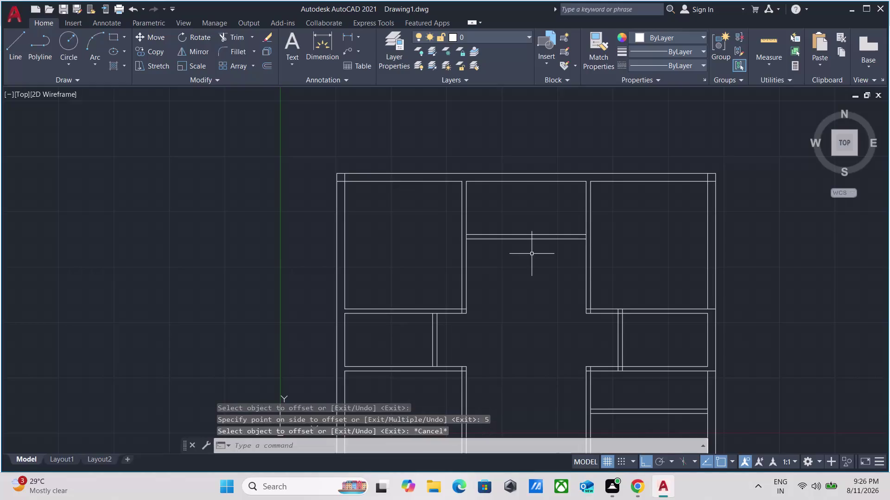
Measure the top room and central hall with MEASUREGEOM, then stop measuring.
key(m)
text(ea)
key(Return)
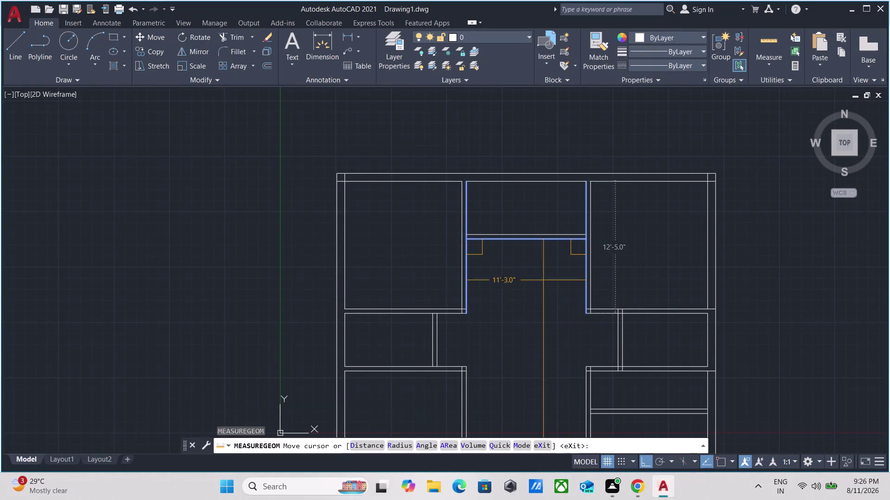
middle_drag(546, 299, 543, 152)
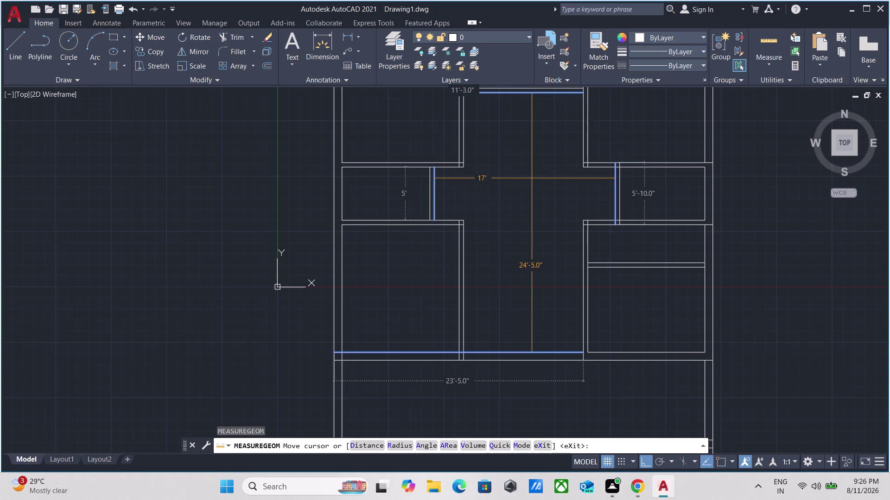
middle_drag(532, 189, 519, 282)
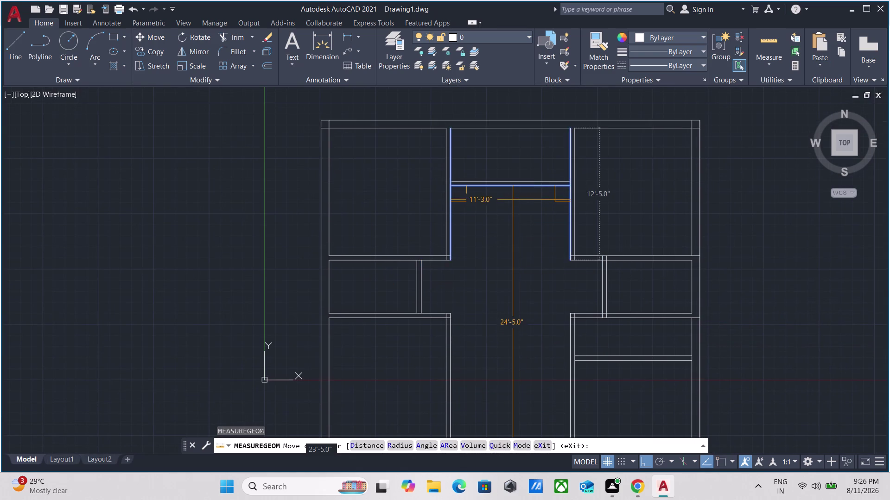
scroll(up, 3)
key(Escape)
Erase the lower line of the top room's partition wall.
scroll(up, 3)
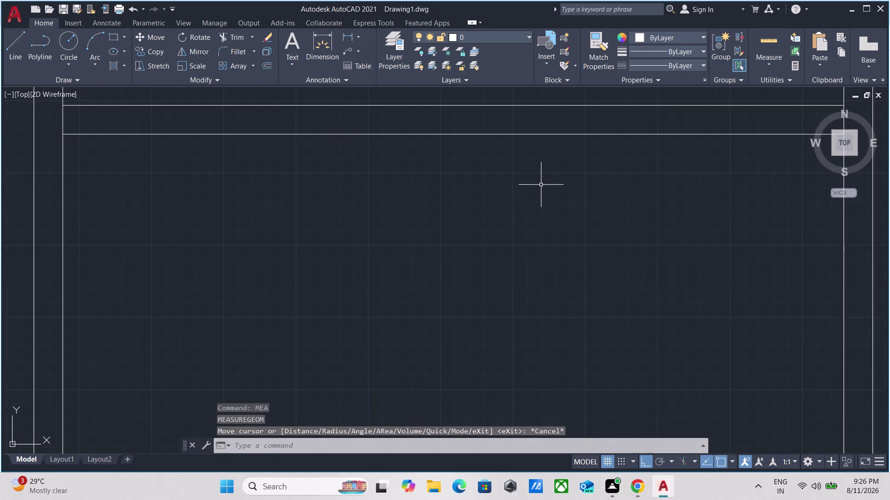
click(547, 180)
click(515, 130)
right_click(516, 132)
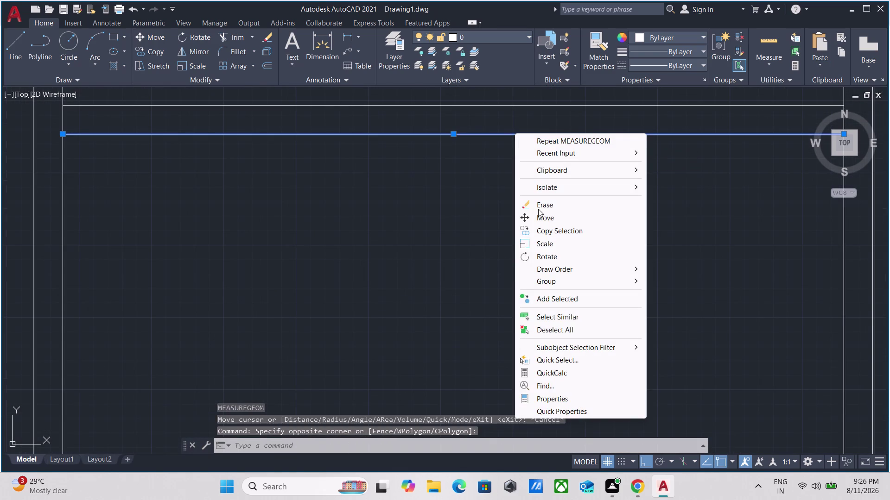
click(538, 209)
Offset the remaining partition line 4.5 inches below to recreate the second wall line.
scroll(down, 3)
middle_drag(538, 209, 538, 226)
click(538, 171)
click(517, 156)
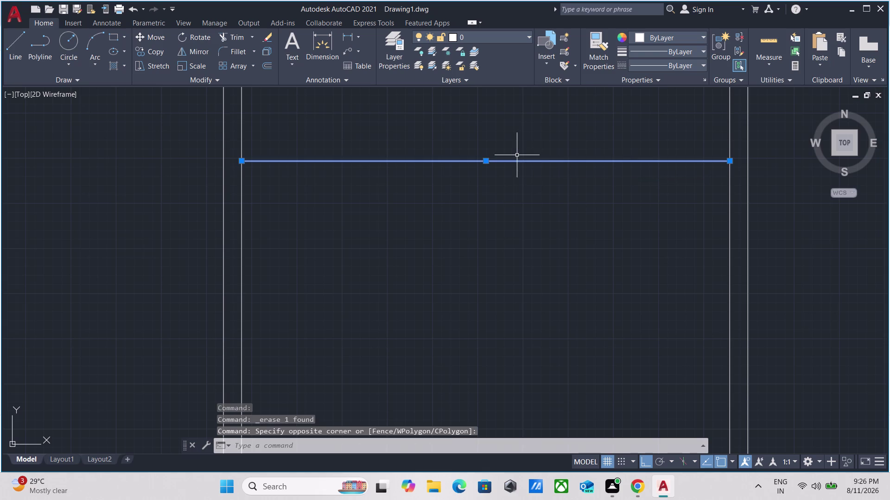
key(o)
key(Return)
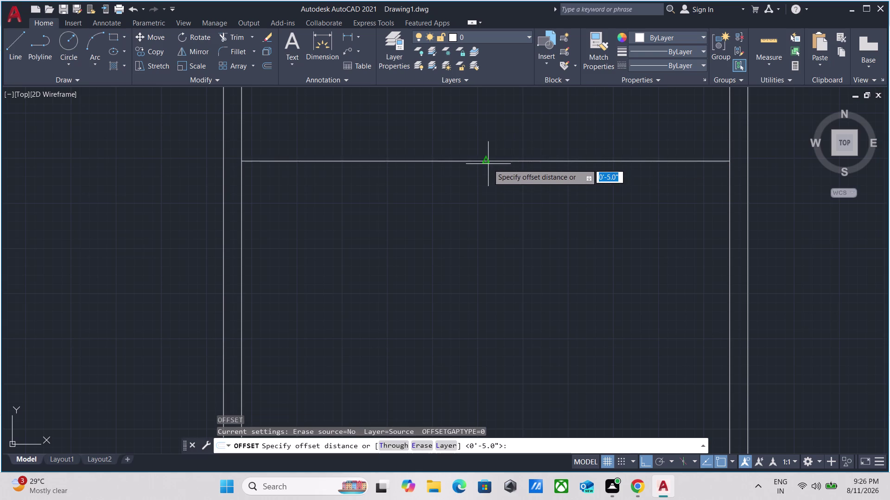
click(488, 163)
click(488, 204)
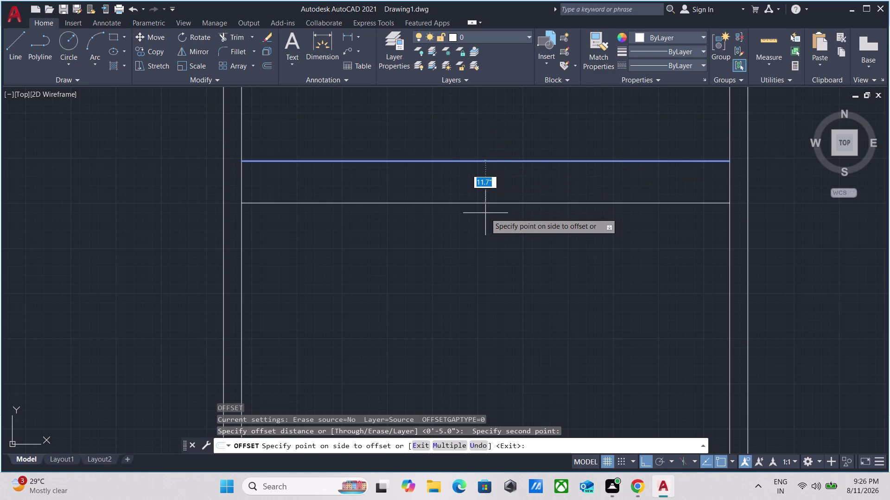
text(4.5)
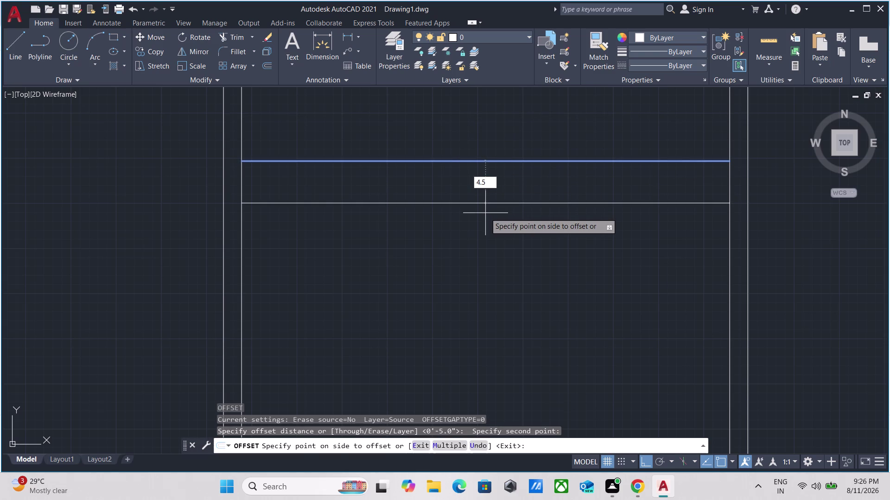
key(Return)
key(Escape)
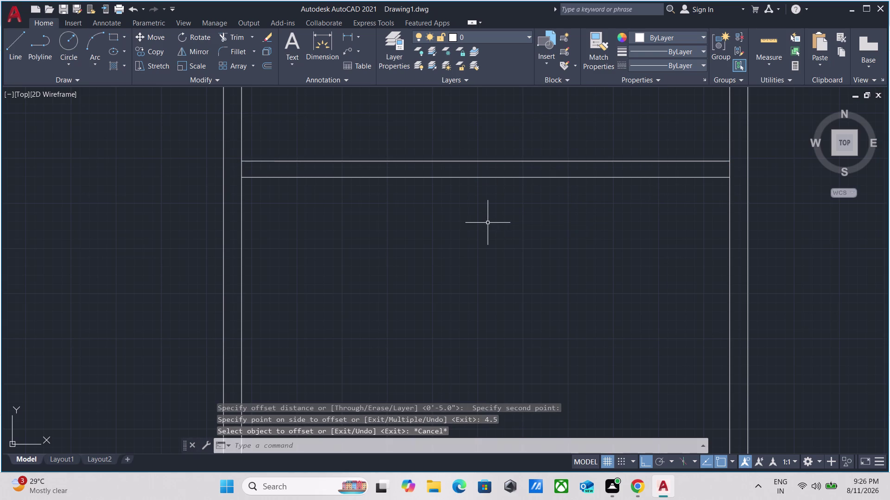
Measure the rooms again across the whole plan, then stop measuring.
text(mea)
key(Return)
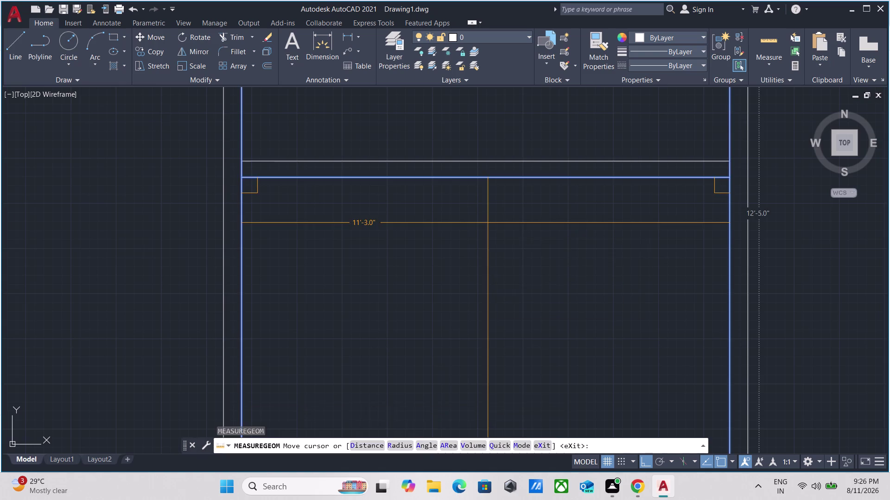
scroll(down, 3)
middle_drag(504, 203, 518, 108)
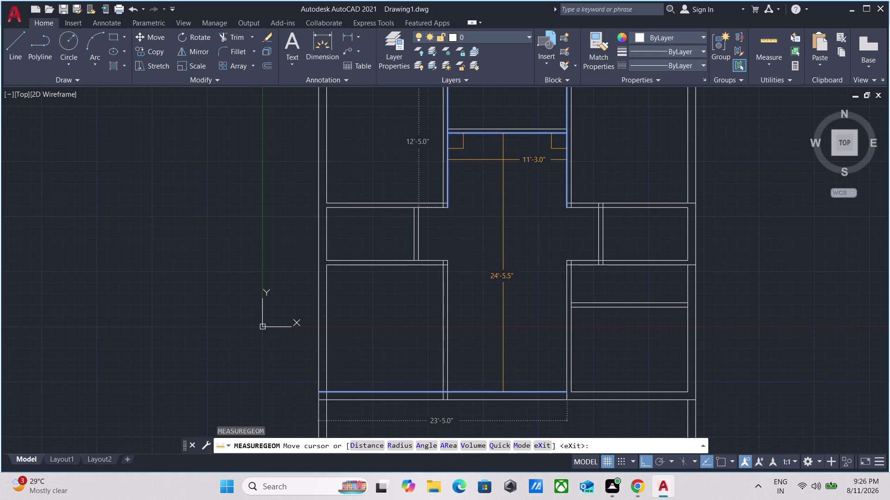
scroll(up, 3)
middle_drag(504, 157, 535, 302)
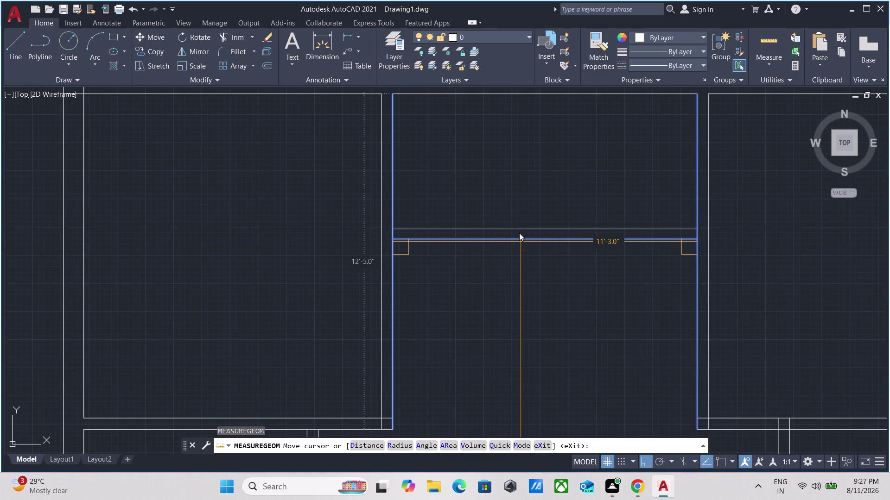
scroll(up, 3)
key(Escape)
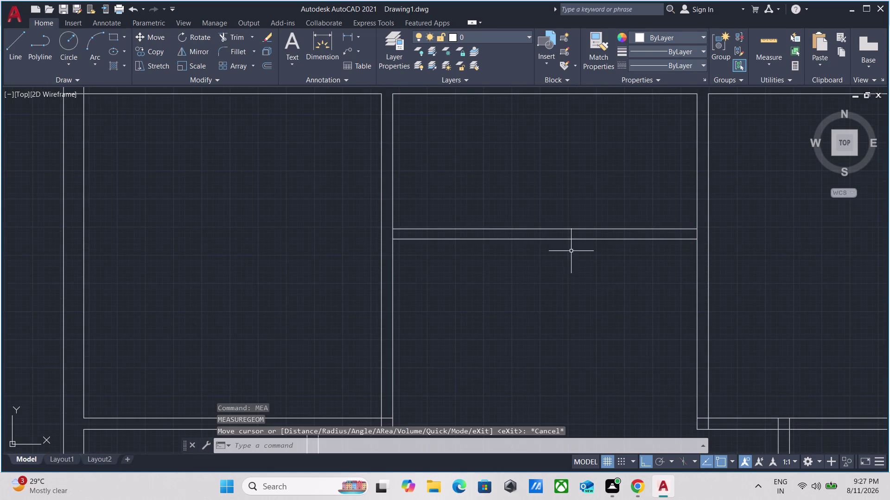
Erase the partition's lower line via the right-click menu.
drag(571, 252, 557, 247)
click(543, 237)
right_click(541, 237)
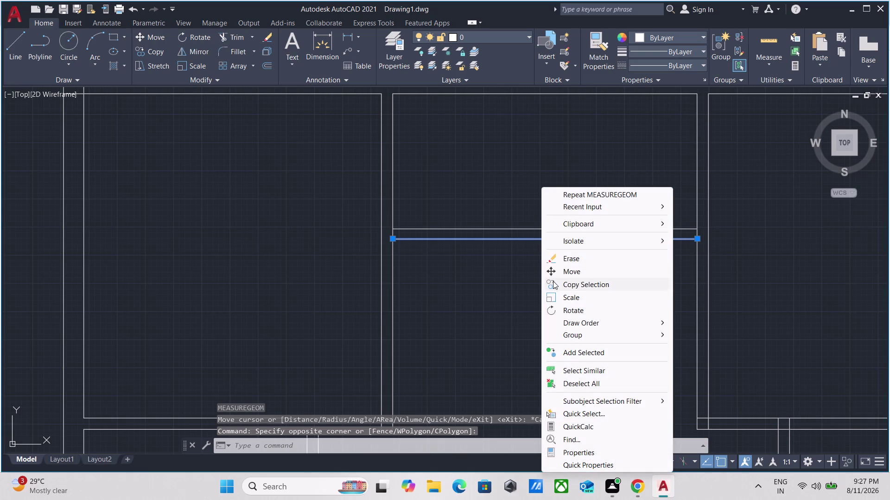
click(574, 258)
scroll(up, 3)
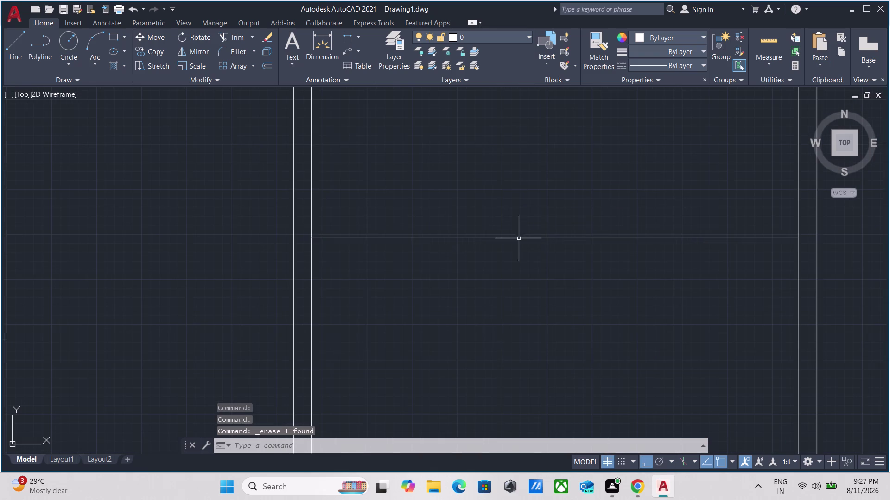
Offset the remaining partition line 5" below it.
drag(563, 261, 552, 252)
click(523, 207)
key(o)
key(Return)
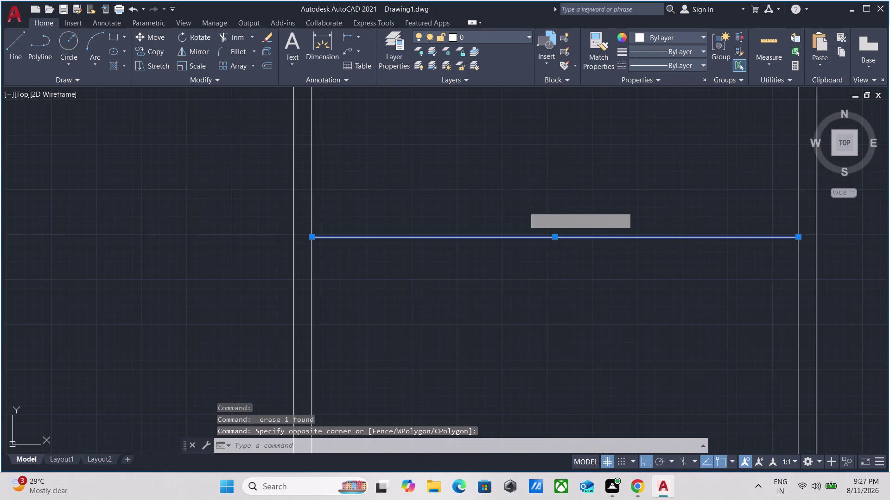
click(542, 235)
click(539, 263)
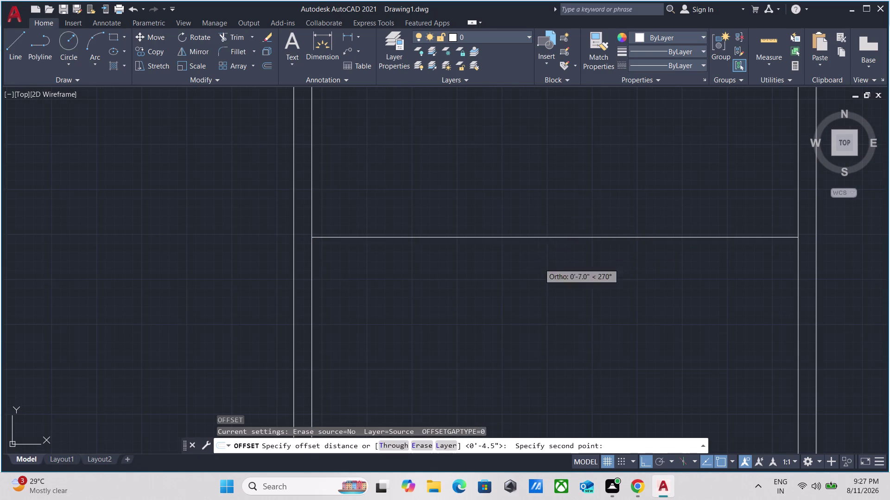
key(5)
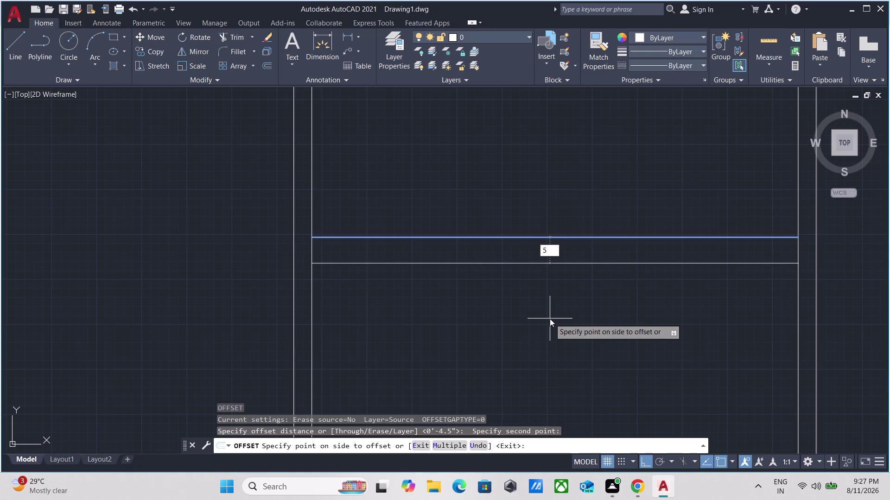
key(shift+quotedbl)
key(Return)
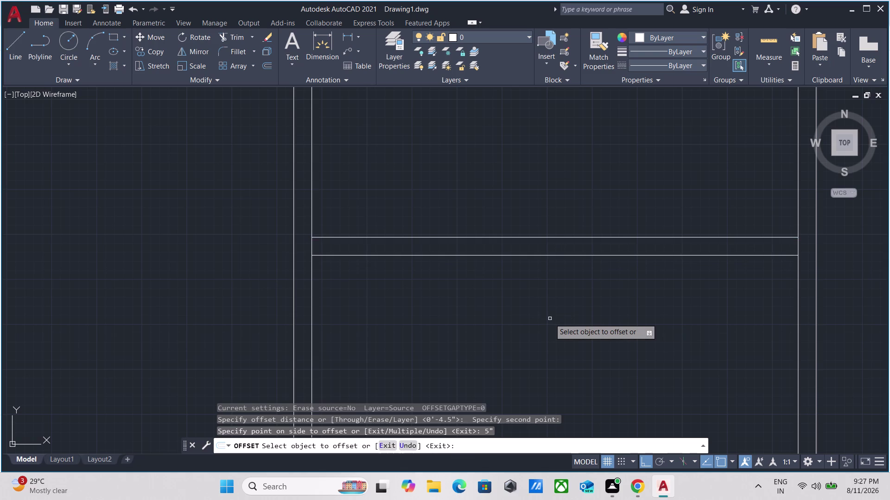
scroll(down, 3)
key(Escape)
scroll(down, 3)
middle_drag(547, 314, 545, 272)
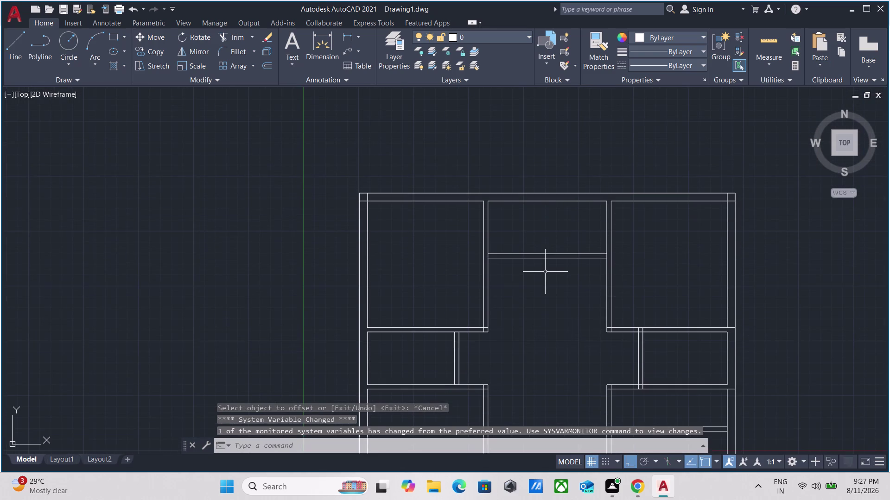
text(mea)
key(Return)
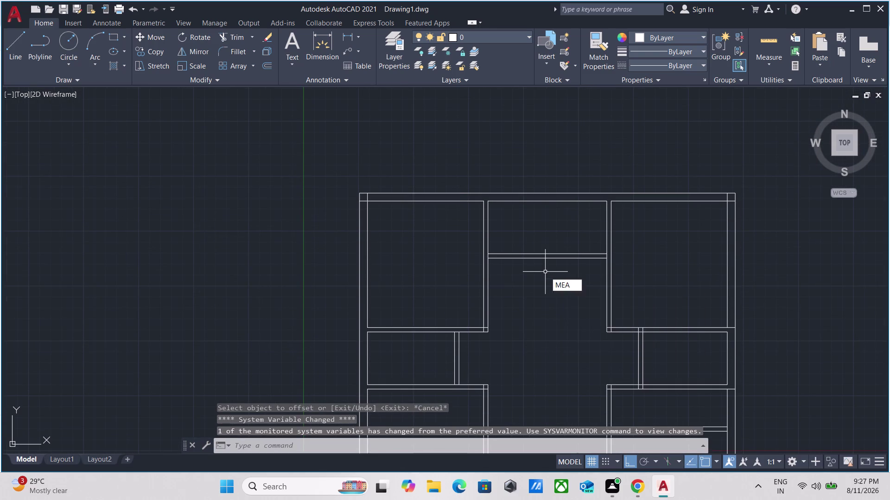
scroll(down, 3)
middle_drag(544, 304, 540, 247)
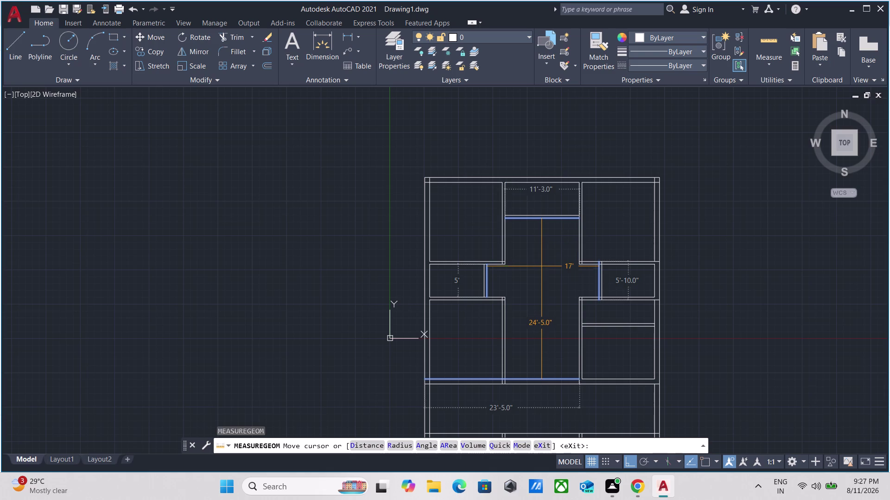
key(Escape)
scroll(up, 3)
scroll(down, 3)
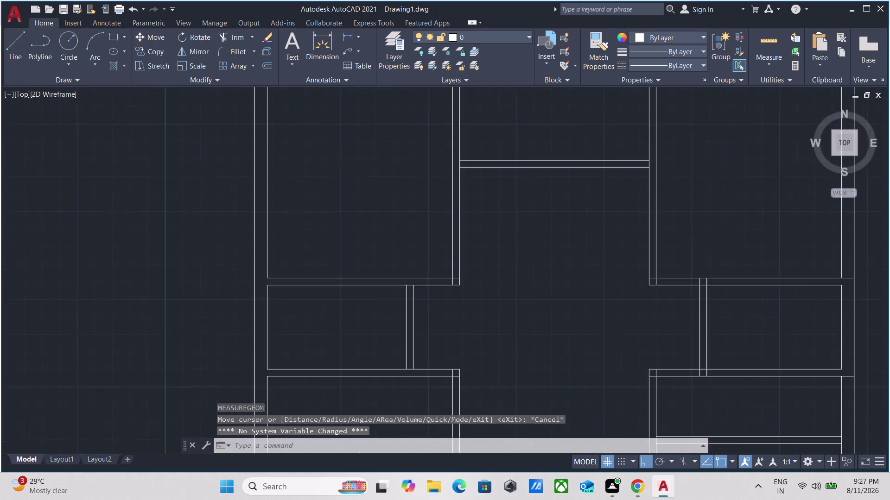
scroll(down, 3)
middle_drag(535, 251, 514, 195)
scroll(up, 3)
scroll(up, 3)
middle_drag(588, 150, 594, 225)
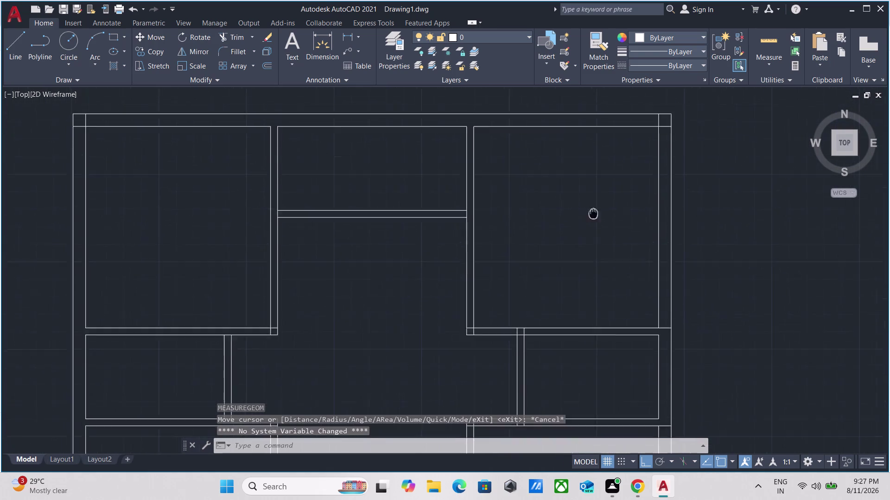
middle_drag(593, 225, 584, 292)
text(tr)
Trim overlapping wall line ends near the upper part of the plan.
key(Return)
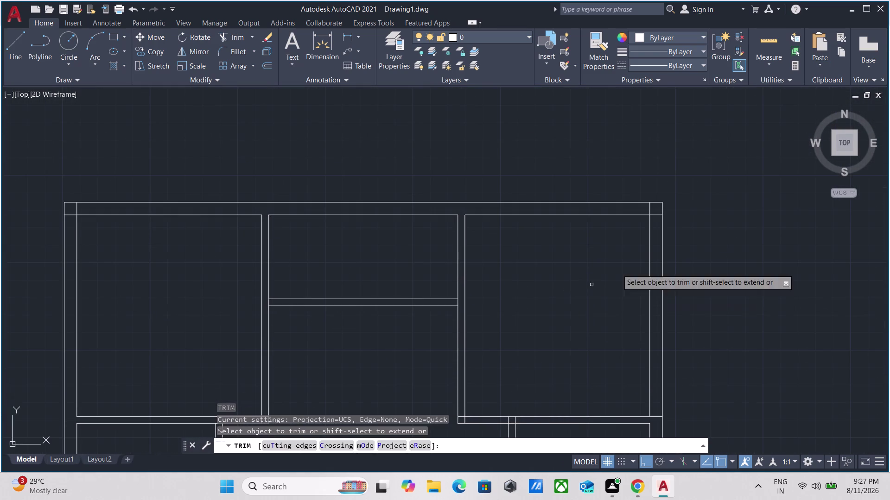
scroll(up, 3)
click(516, 142)
double_click(524, 105)
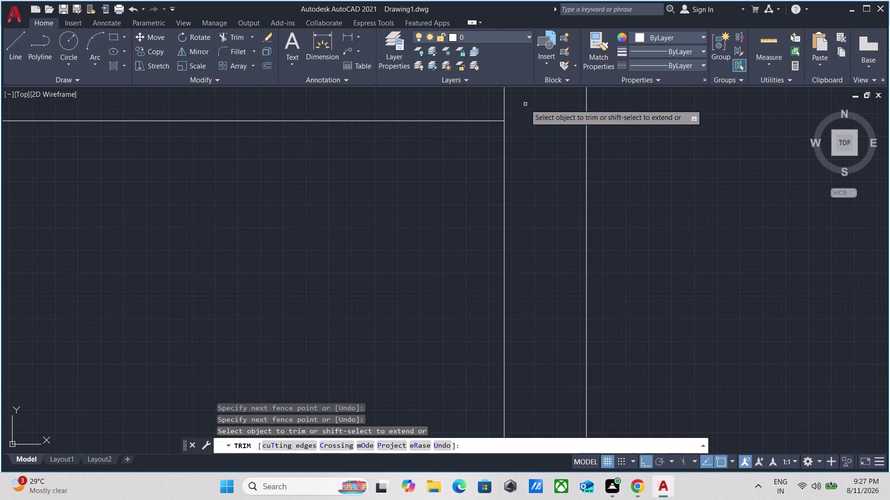
click(456, 106)
scroll(down, 3)
Trim the overlapping wall lines at another outer wall corner.
middle_drag(374, 194, 872, 296)
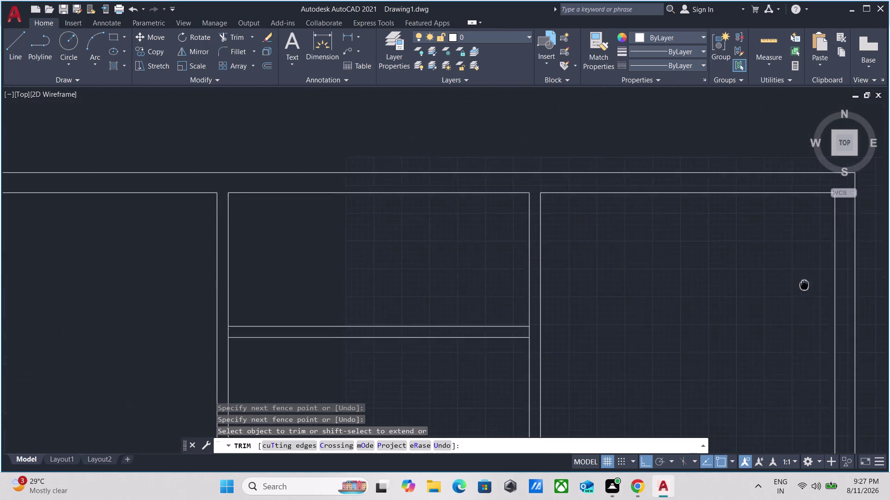
scroll(down, 3)
scroll(up, 3)
scroll(up, 3)
scroll(up, 3)
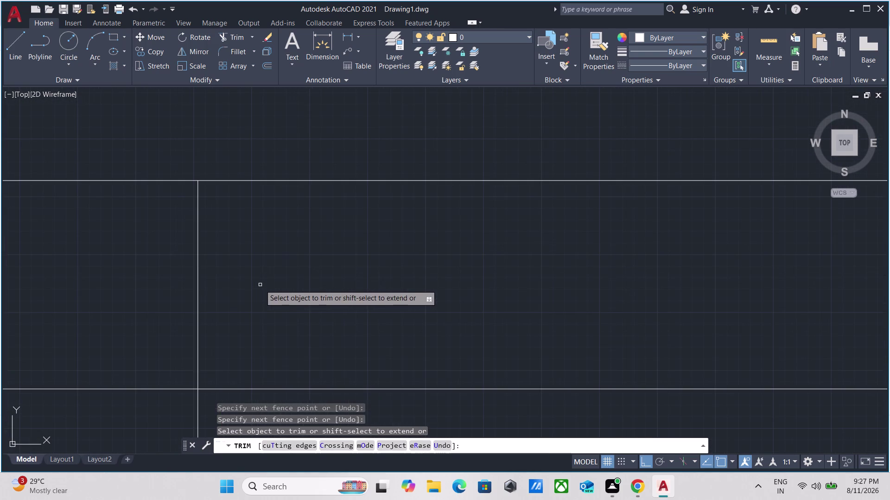
click(261, 284)
click(130, 286)
click(111, 314)
click(113, 412)
scroll(down, 3)
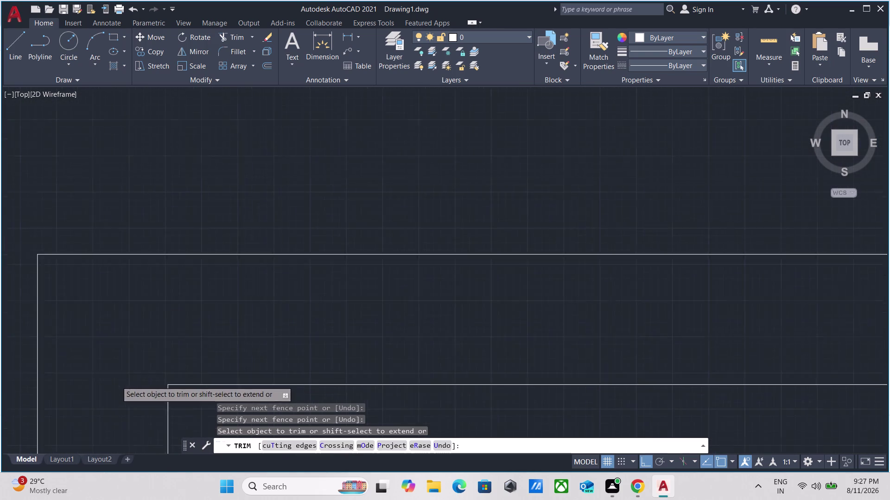
Pan across the upper and lower rooms to review, then end the trim.
middle_drag(121, 359, 141, 247)
scroll(down, 3)
middle_drag(258, 328, 296, 178)
scroll(down, 3)
middle_drag(302, 230, 302, 227)
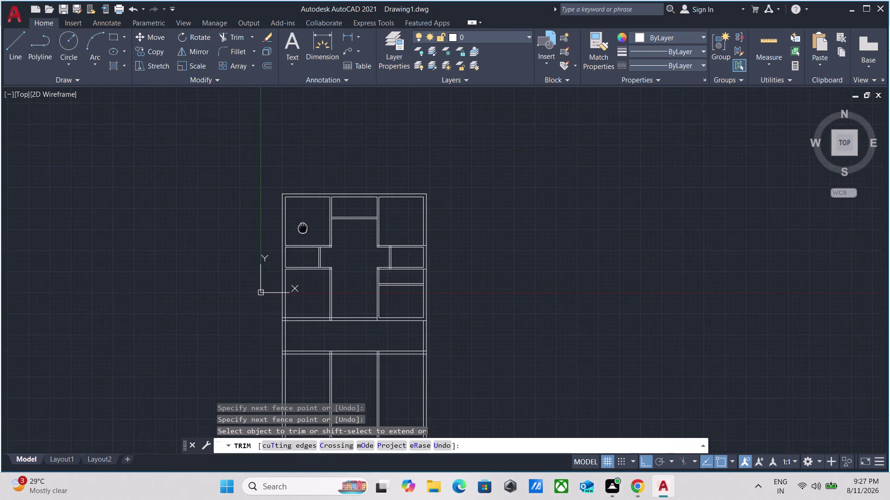
middle_drag(302, 228, 308, 149)
scroll(up, 3)
scroll(down, 3)
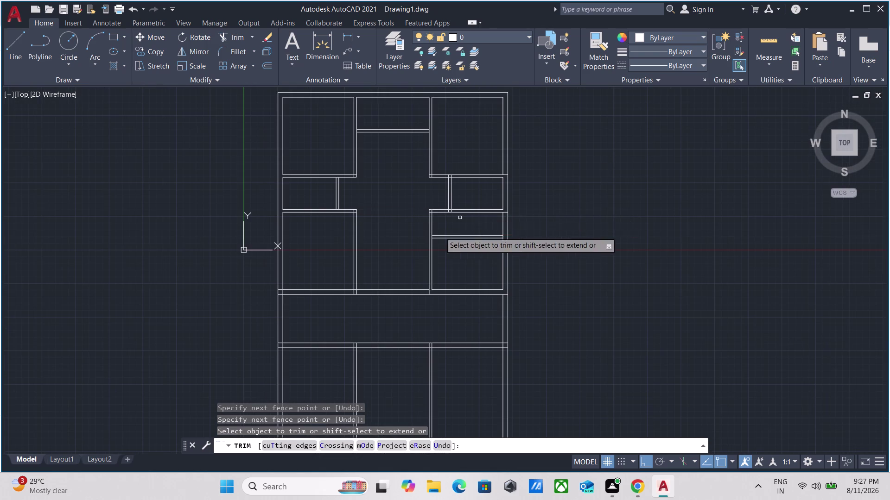
scroll(up, 3)
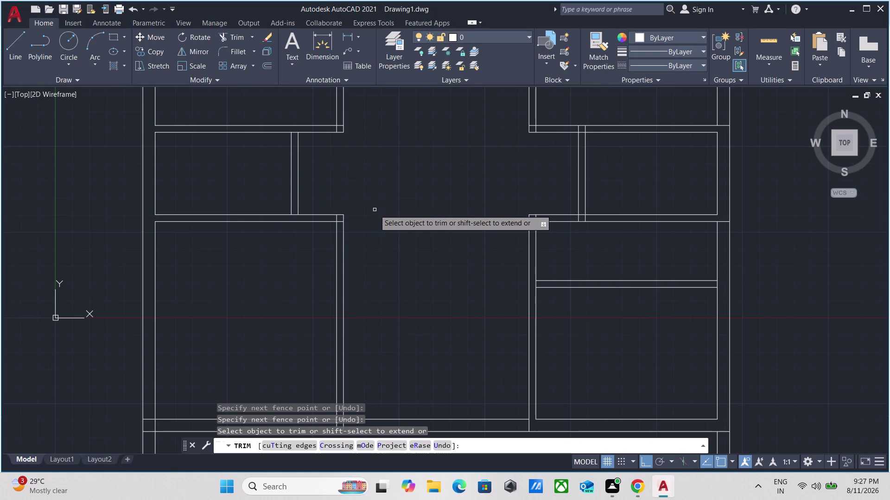
scroll(down, 3)
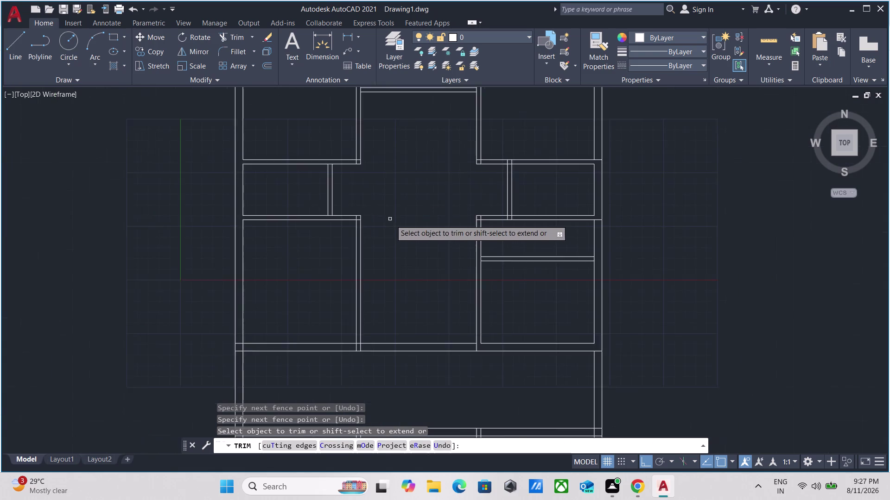
scroll(down, 3)
middle_drag(393, 226, 399, 154)
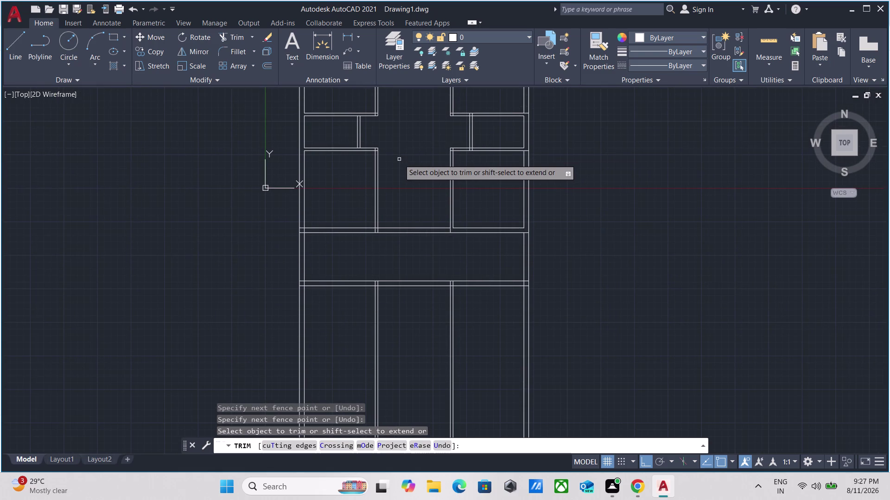
scroll(up, 3)
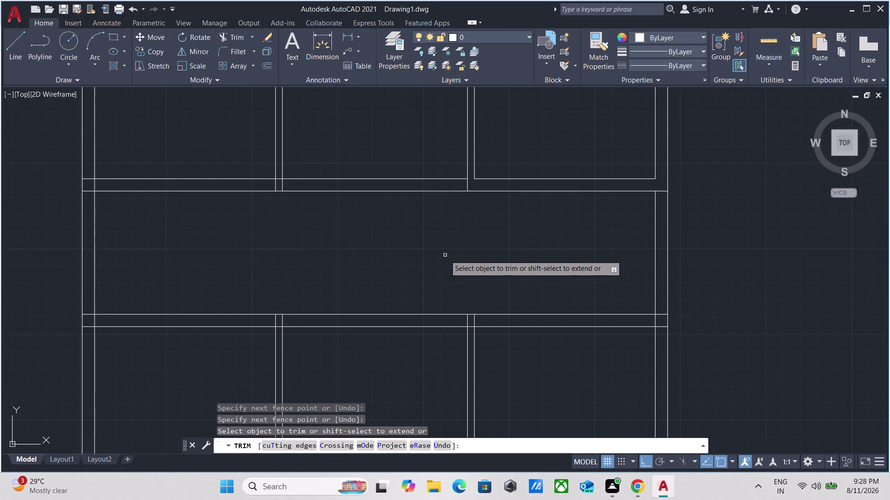
key(Escape)
Begin an offset from the right wall, then cancel it without creating a line.
scroll(up, 3)
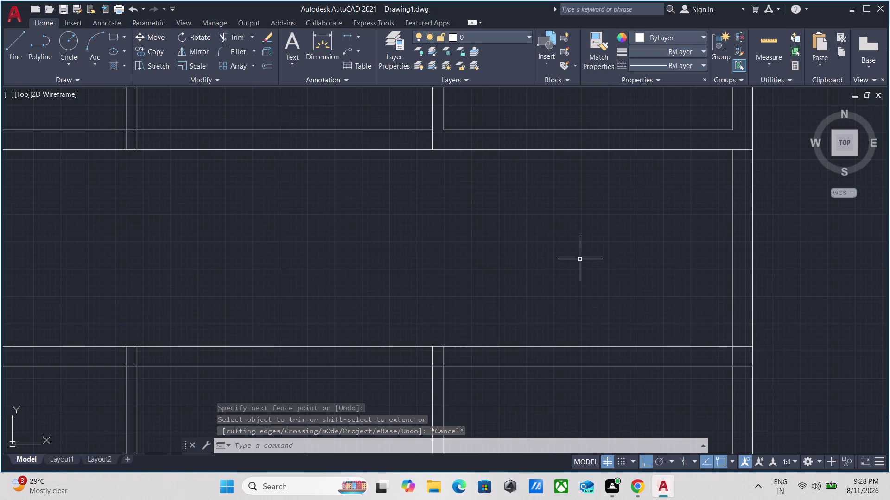
key(o)
key(Return)
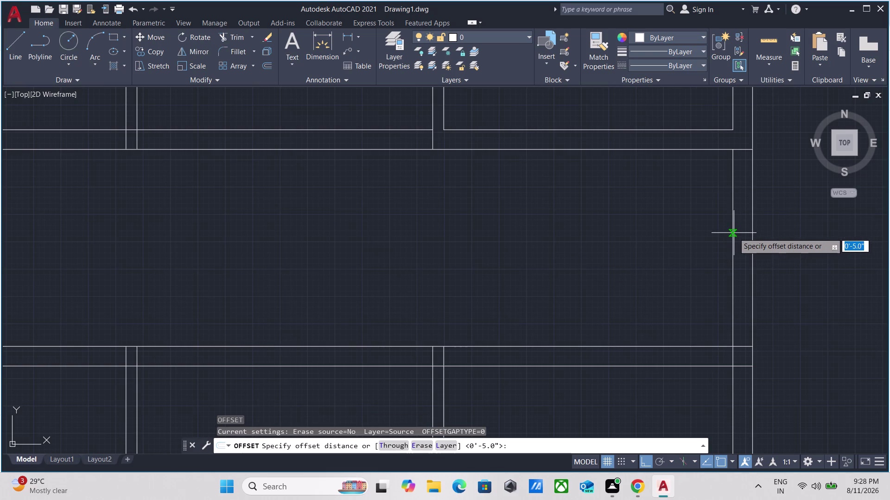
drag(733, 233, 727, 233)
click(662, 238)
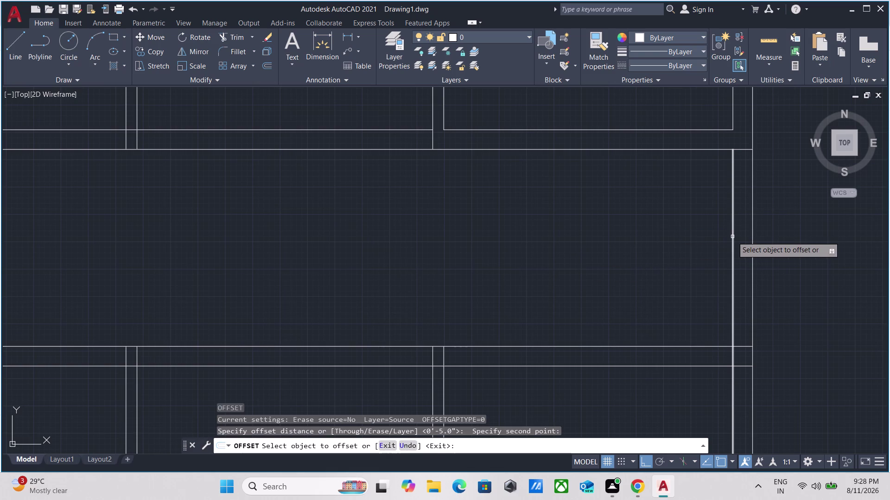
scroll(up, 3)
scroll(down, 3)
key(Escape)
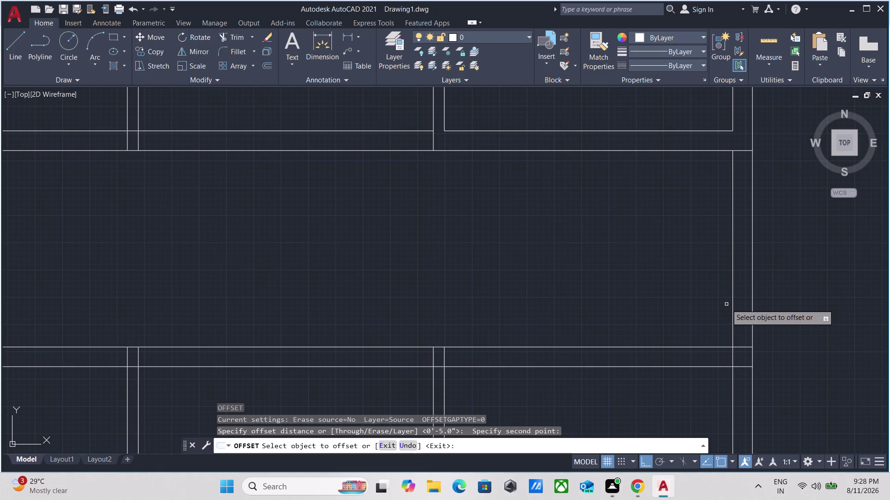
Trim four overhanging wall line ends along the right side with TR.
text(tr)
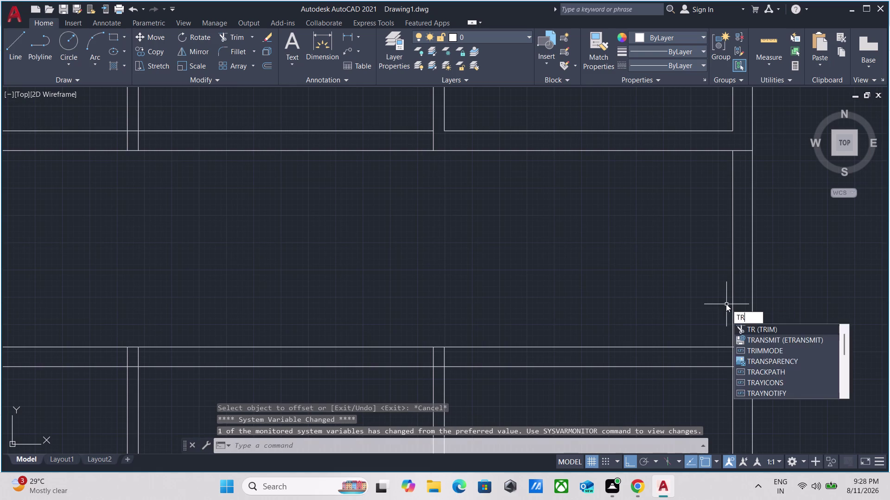
key(Return)
scroll(up, 3)
click(746, 315)
click(768, 311)
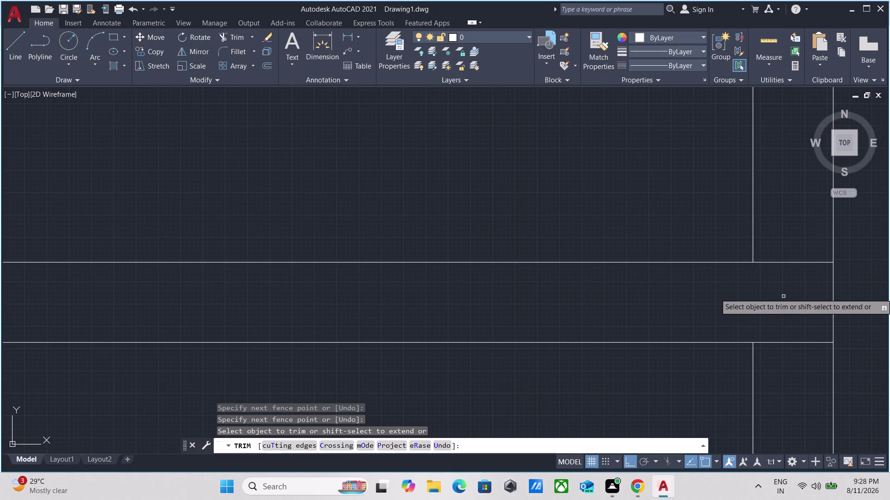
click(792, 292)
click(795, 247)
Trim the two line ends at the lower right corner and end trimming.
scroll(down, 3)
middle_drag(790, 246, 770, 367)
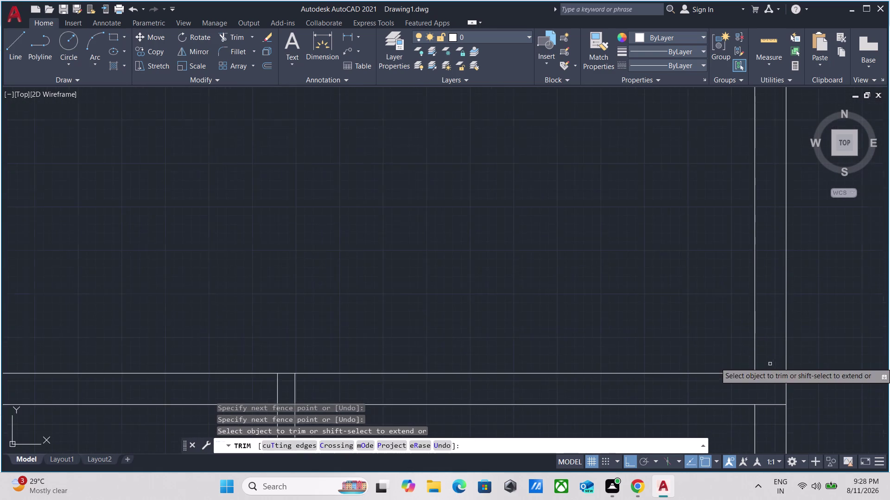
scroll(down, 3)
scroll(up, 3)
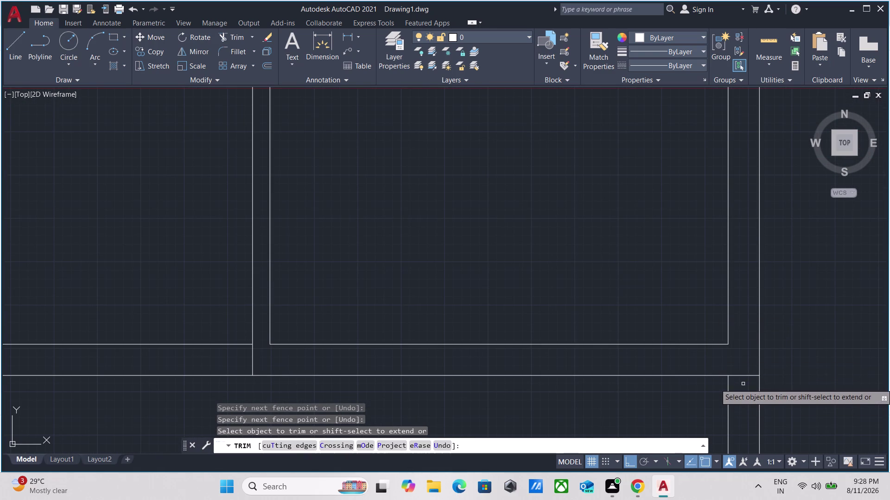
click(743, 383)
click(742, 351)
key(Escape)
Select the vertical right wall line.
scroll(down, 3)
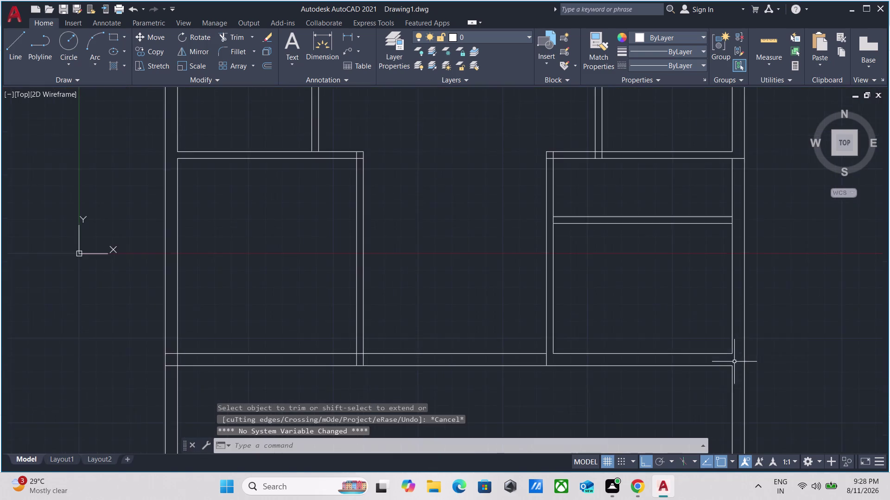
middle_drag(734, 362, 731, 232)
scroll(up, 3)
scroll(up, 3)
scroll(down, 3)
middle_drag(711, 293, 683, 224)
scroll(up, 3)
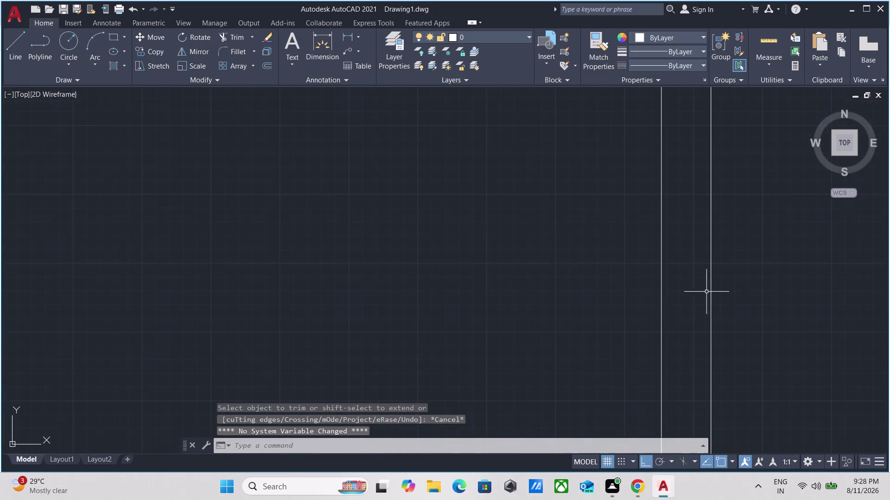
drag(683, 298, 677, 297)
click(617, 290)
Offset the right wall line 6'6" to the left for the new partition.
key(o)
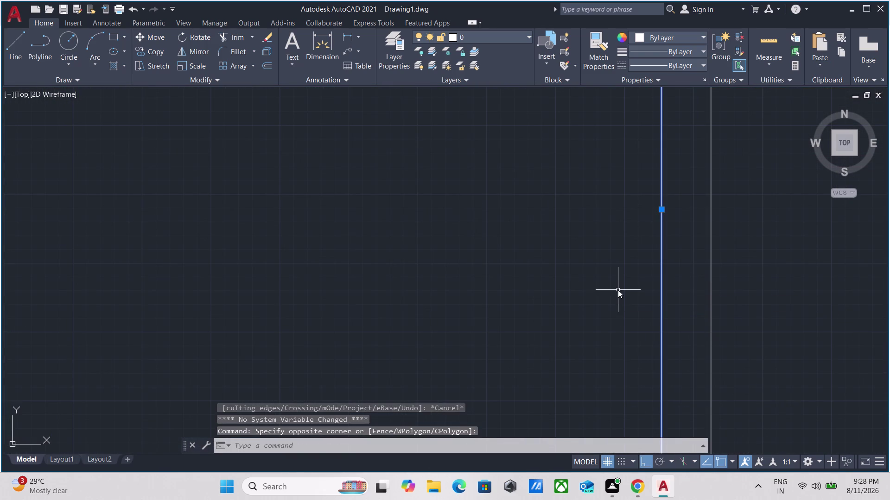
key(Return)
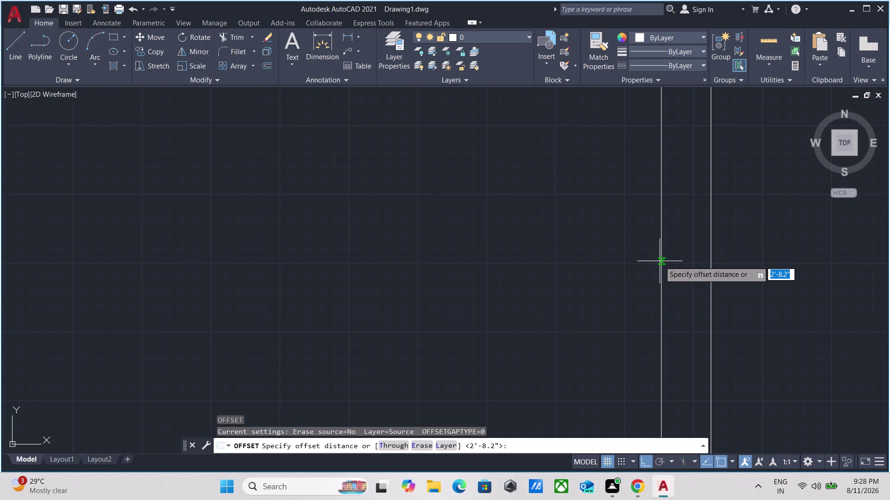
click(660, 261)
click(580, 283)
scroll(down, 3)
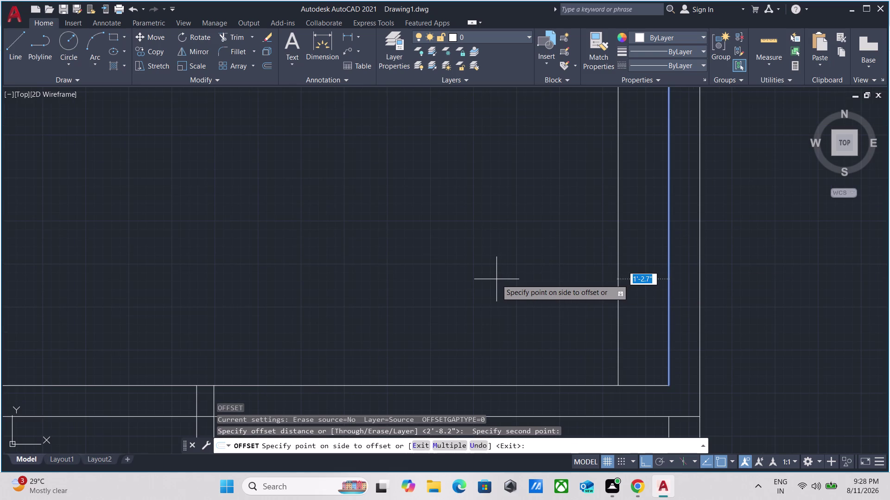
key(6)
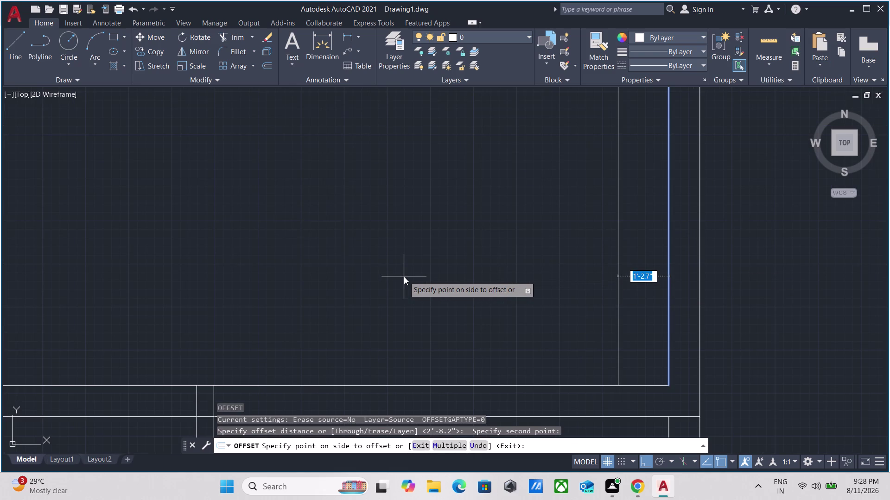
text('6)
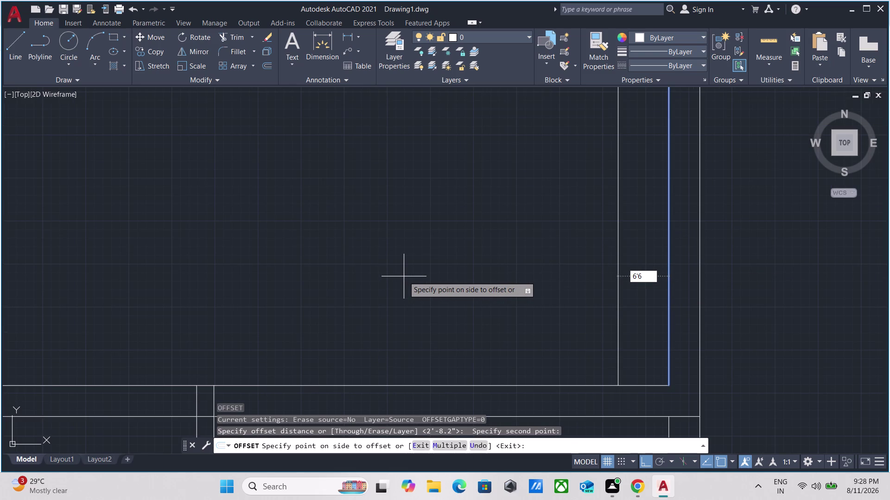
key(shift+quotedbl)
key(Return)
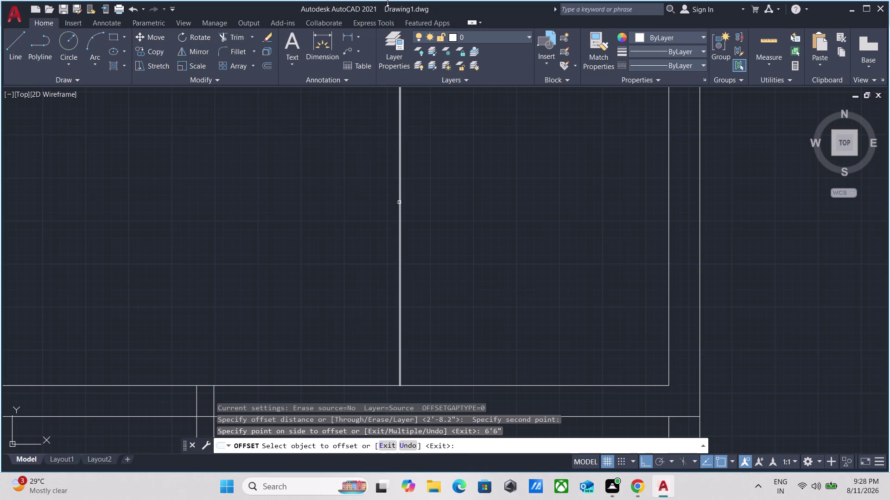
Offset the new partition line 9" further left to form the wall's second face.
click(399, 224)
text(6)
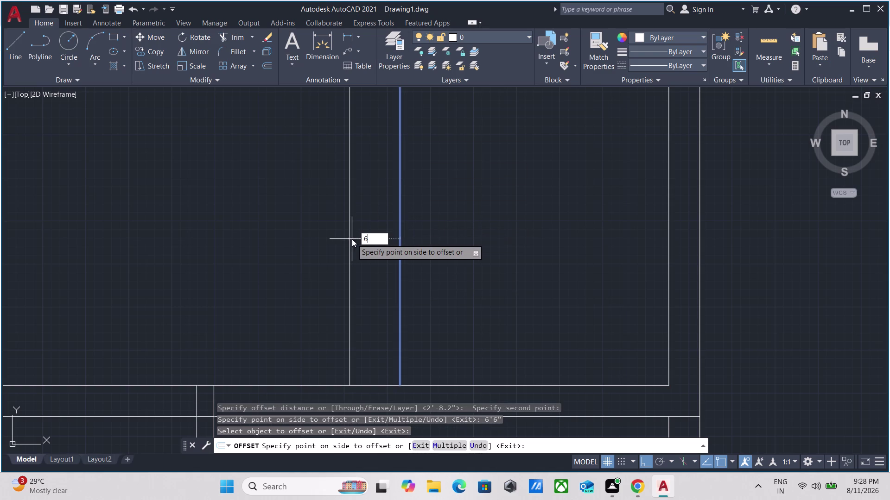
text('6)
key(shift+quotedbl)
key(BackSpace)
key(BackSpace)
key(BackSpace)
key(BackSpace)
scroll(down, 3)
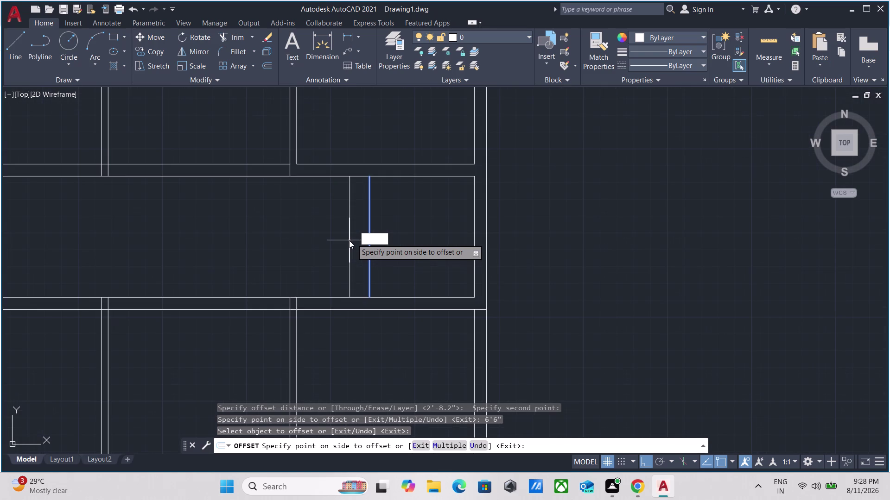
key(9)
key(shift+quotedbl)
key(Return)
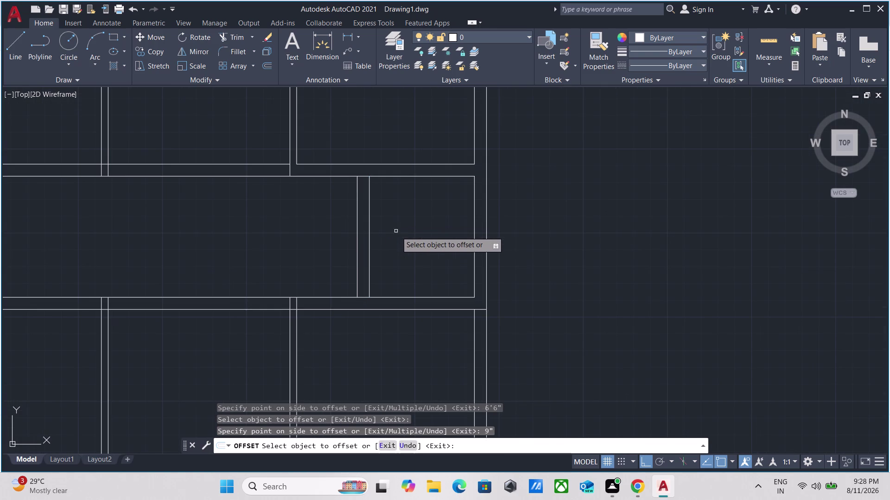
scroll(up, 3)
key(Escape)
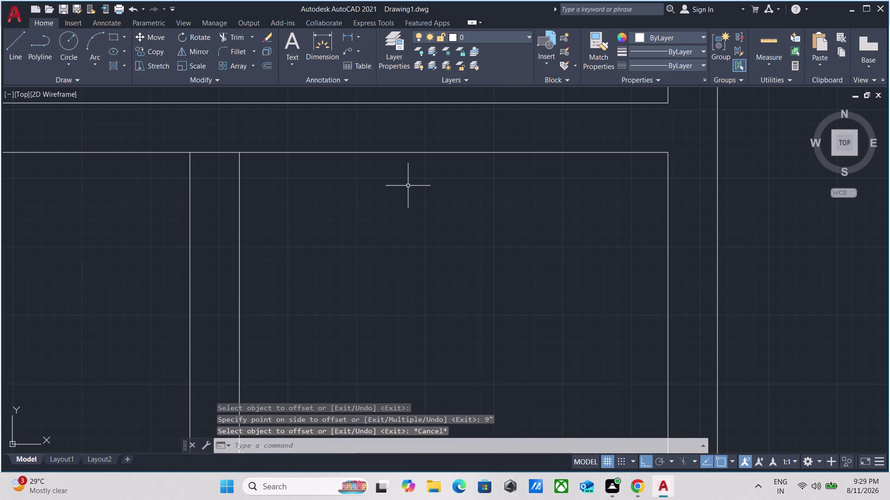
middle_drag(407, 187, 428, 193)
text(tr)
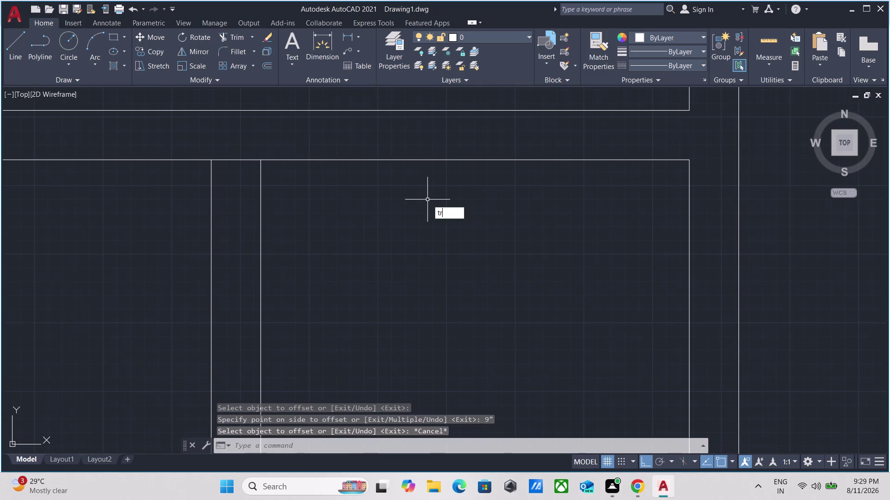
key(Return)
click(238, 180)
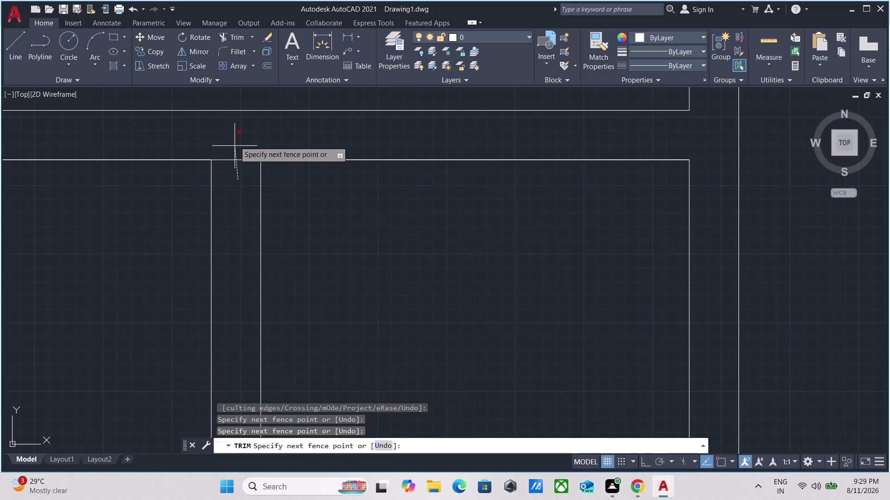
click(234, 146)
scroll(down, 3)
middle_drag(393, 272, 415, 117)
scroll(up, 3)
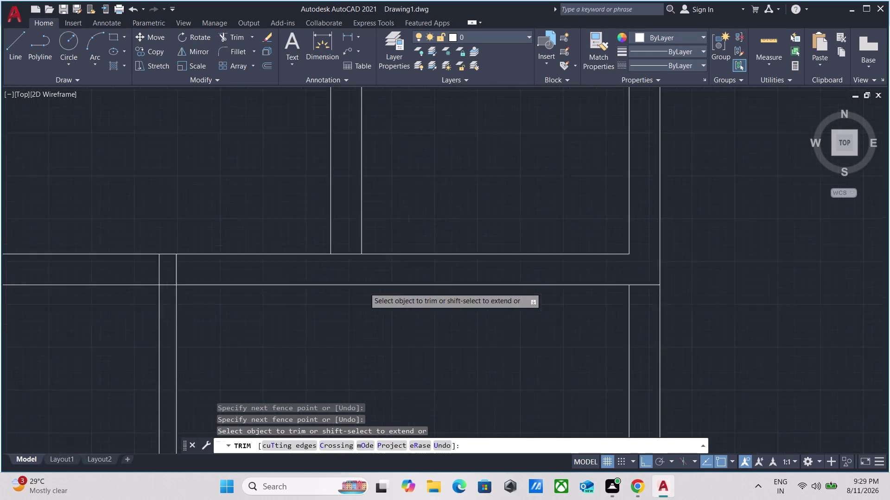
click(329, 209)
click(332, 268)
scroll(down, 3)
key(Escape)
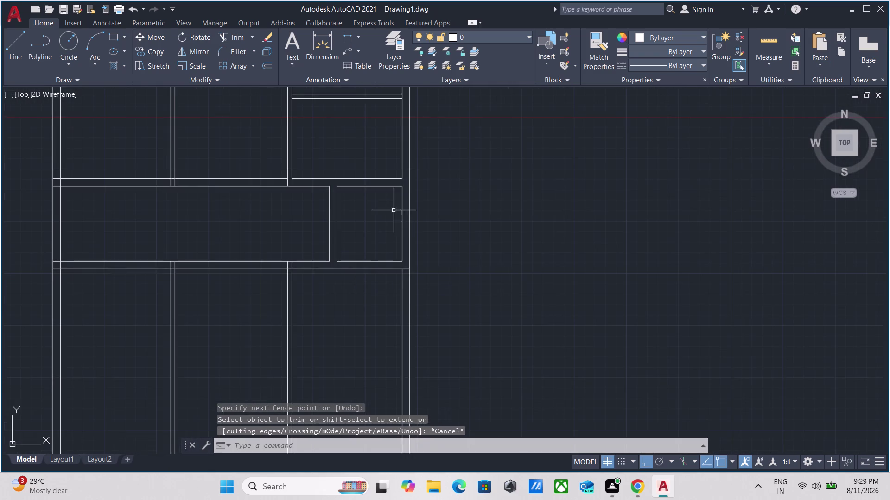
middle_drag(399, 211, 406, 240)
scroll(up, 3)
text(m)
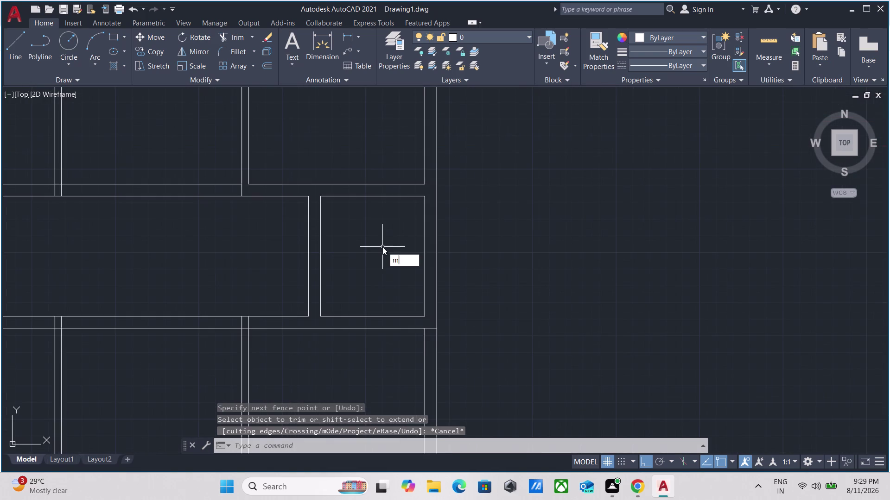
text(ea)
key(Return)
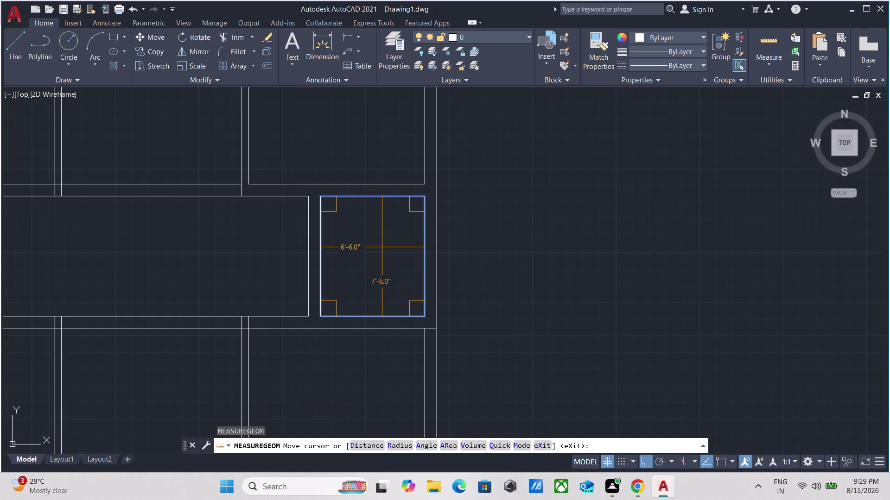
scroll(up, 3)
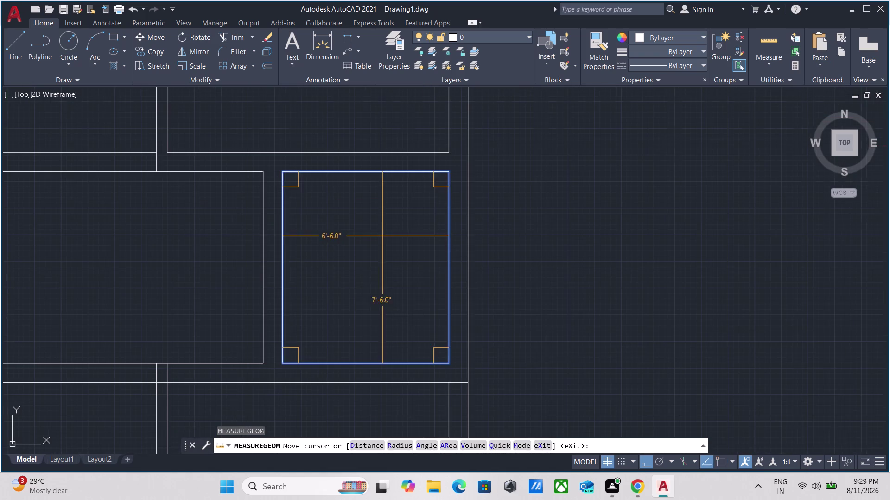
middle_click(383, 236)
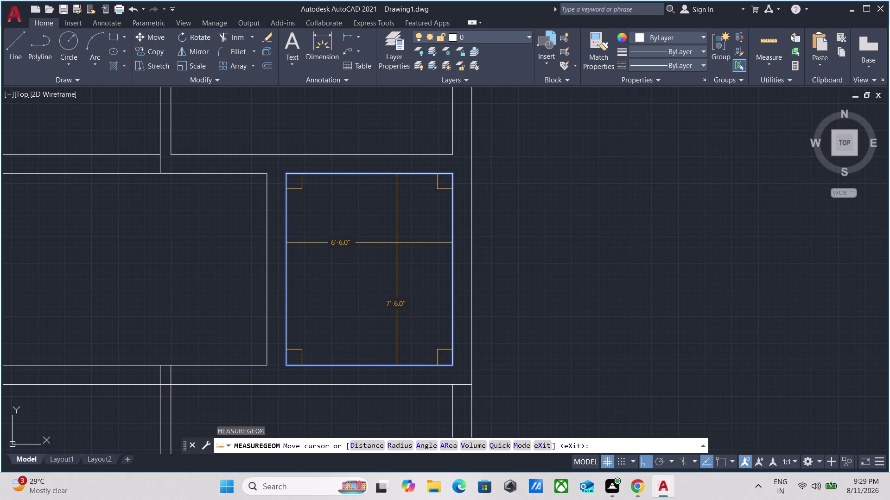
key(Escape)
scroll(up, 3)
key(Escape)
scroll(down, 3)
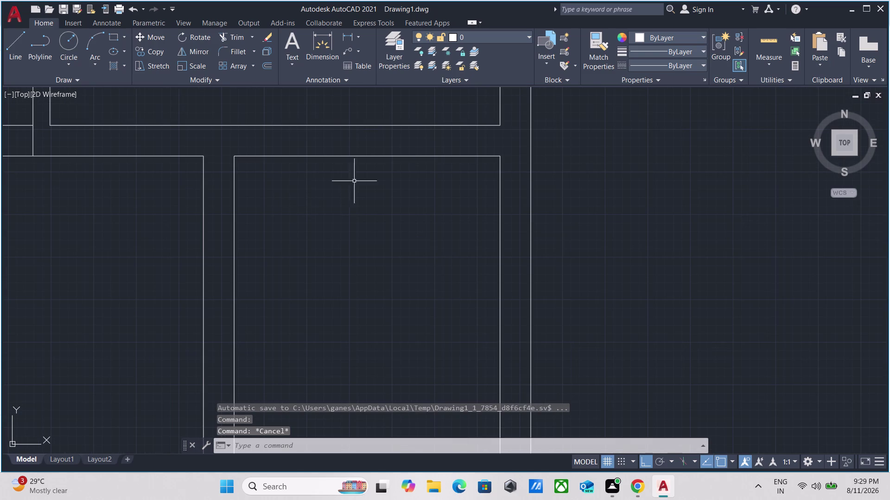
Offset the small room's top wall line 9" inward.
click(378, 171)
click(357, 149)
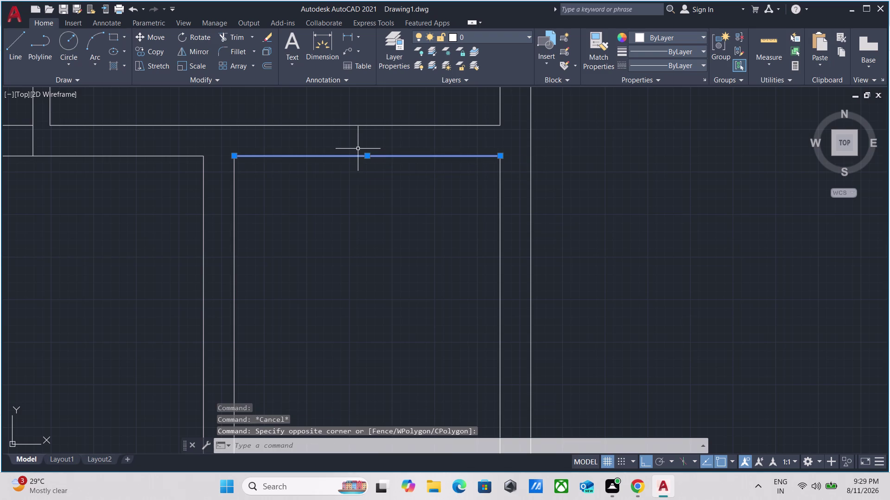
key(o)
key(Return)
click(367, 156)
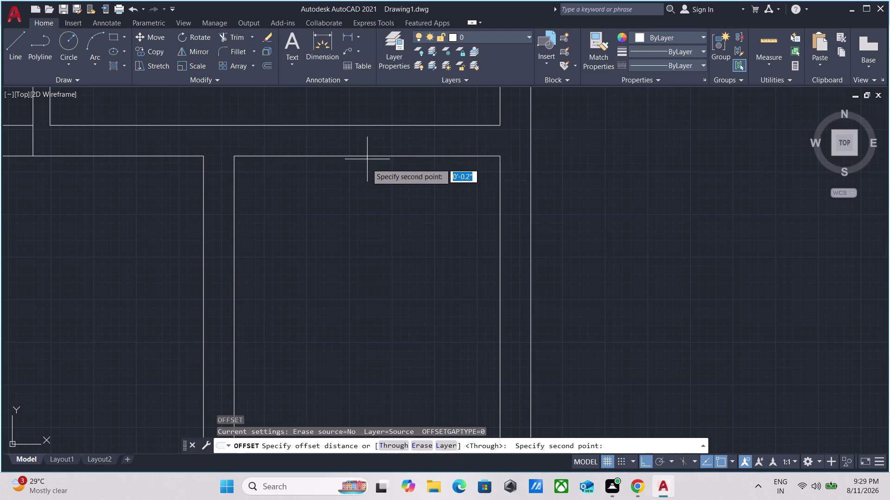
click(366, 171)
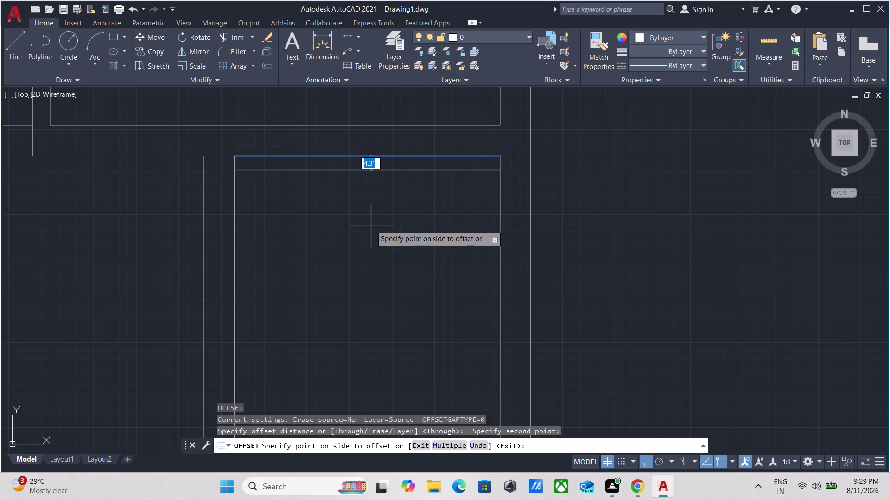
key(9)
key(shift+quotedbl)
key(Return)
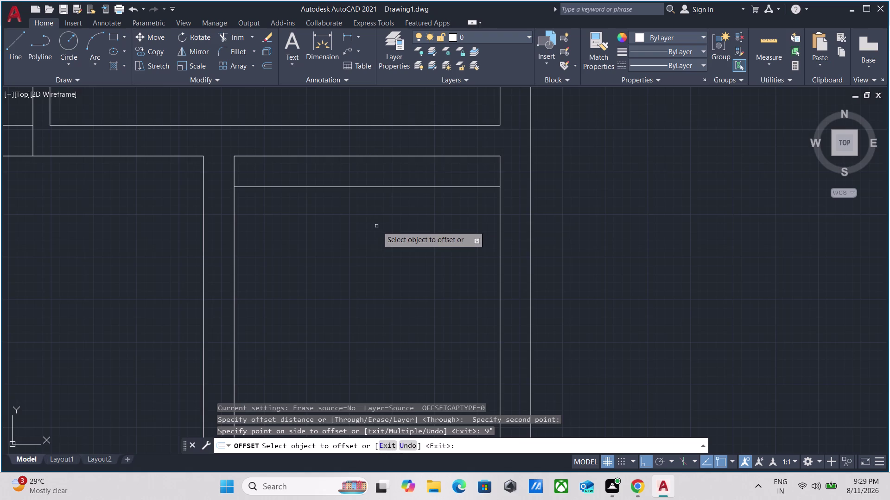
Offset the bottom wall line 9" inward and end the offset command.
scroll(down, 3)
middle_drag(377, 230, 394, 91)
scroll(up, 3)
middle_drag(382, 130, 336, 247)
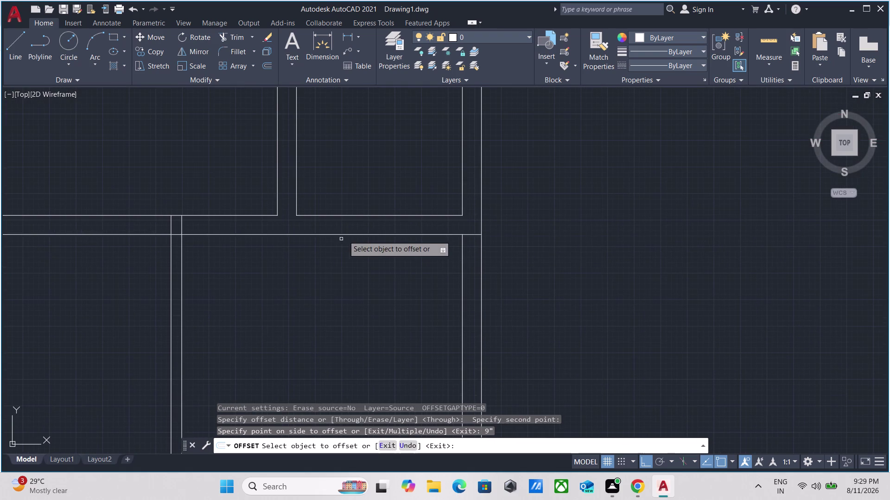
click(359, 215)
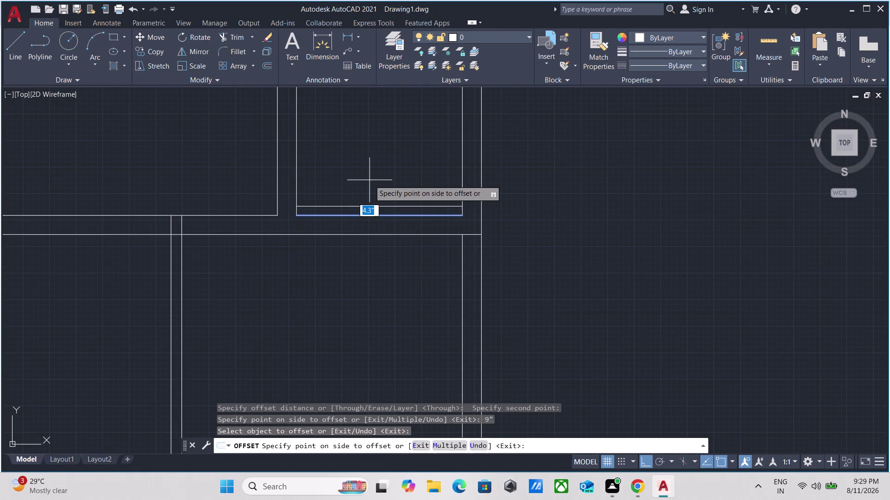
key(9)
key(shift+quotedbl)
key(Return)
middle_drag(371, 178, 296, 350)
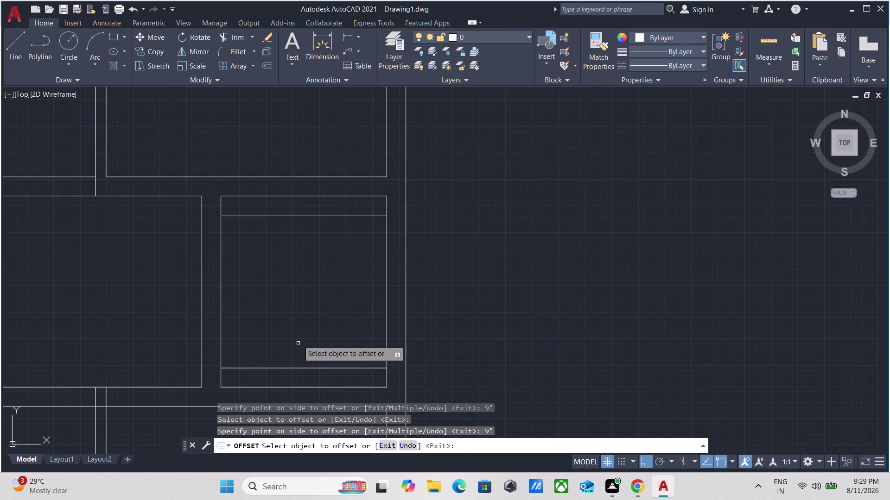
scroll(down, 3)
scroll(up, 3)
key(Escape)
scroll(up, 3)
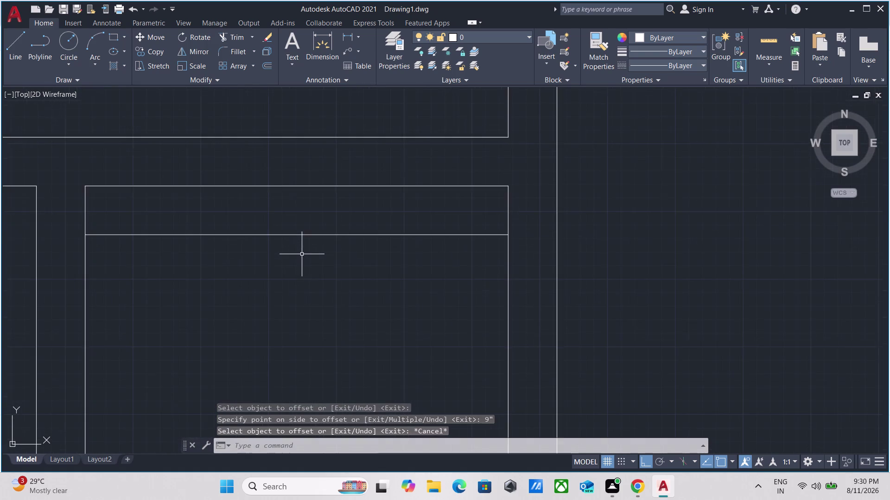
scroll(down, 3)
scroll(down, 3)
middle_drag(310, 246, 318, 243)
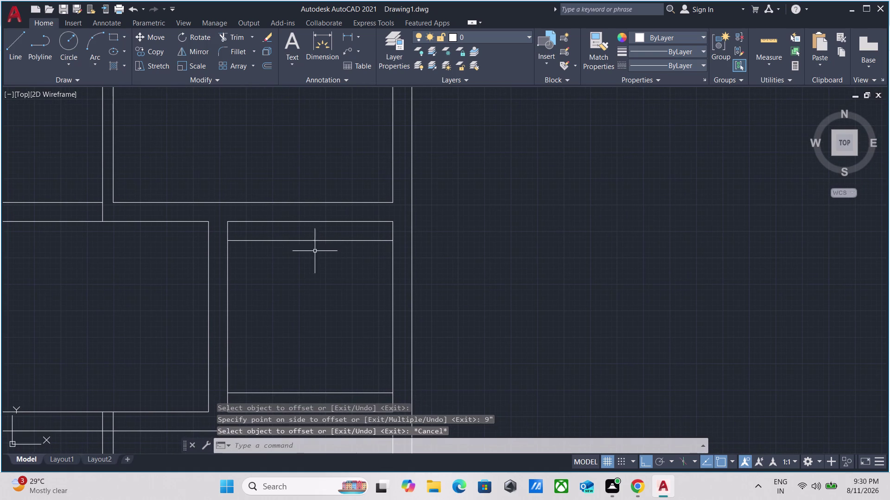
Measure the small room with MEASUREGEOM (MEA).
text(mea)
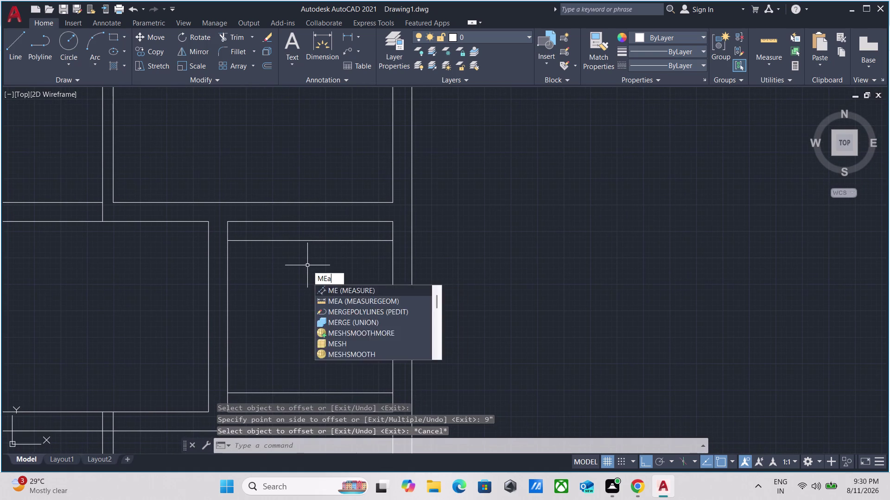
key(Return)
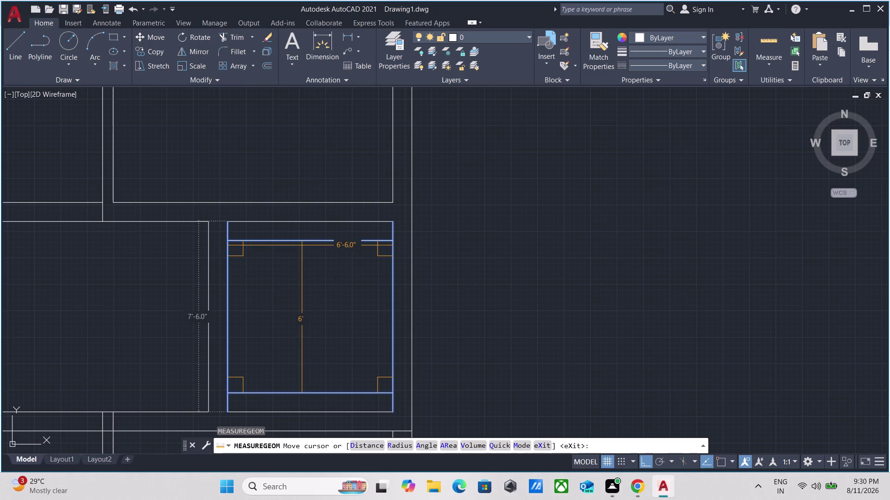
key(Escape)
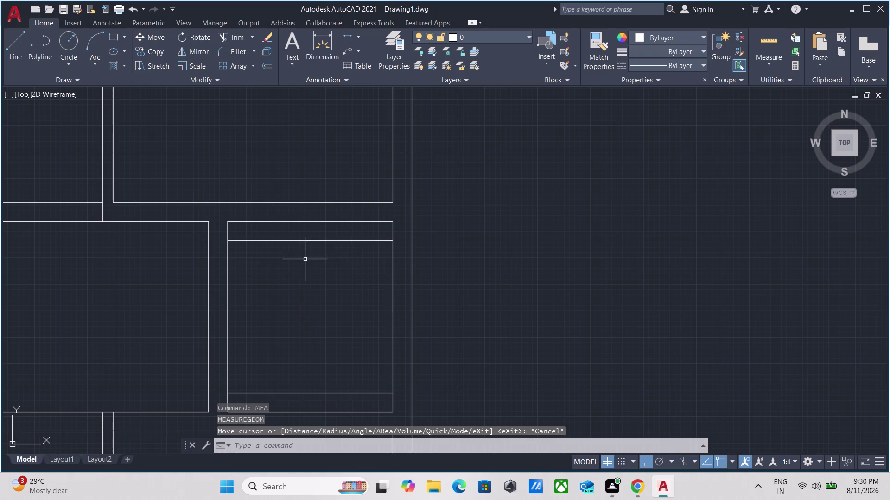
Erase the two 9" inner wall lines via the right-click menu.
drag(314, 261, 311, 239)
click(304, 234)
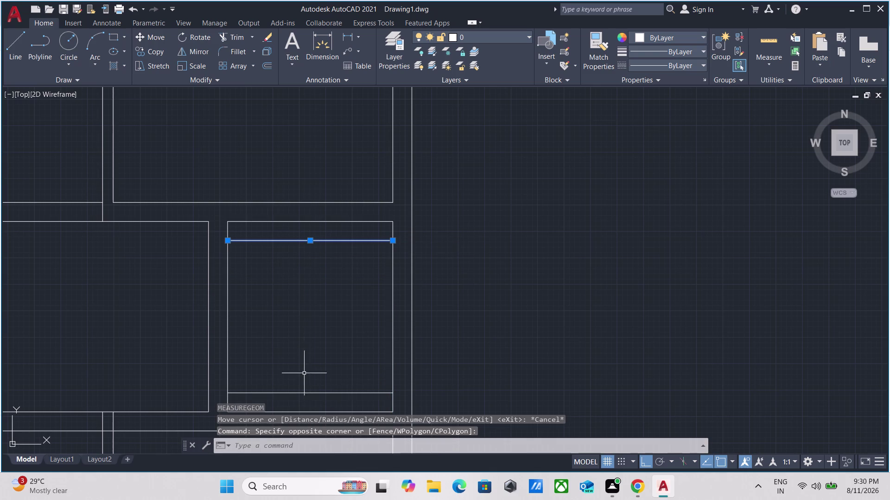
drag(306, 373, 303, 388)
drag(298, 400, 294, 395)
right_drag(315, 300, 321, 301)
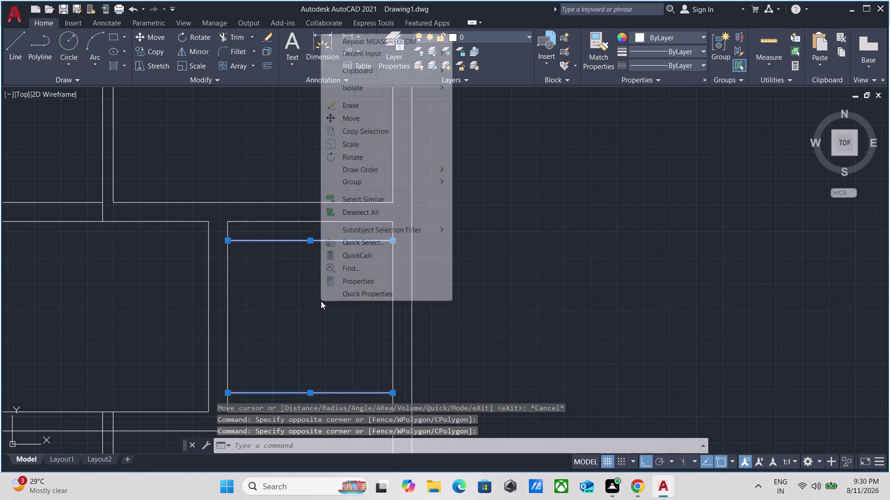
click(379, 106)
scroll(up, 3)
drag(303, 243, 296, 230)
click(286, 214)
key(p)
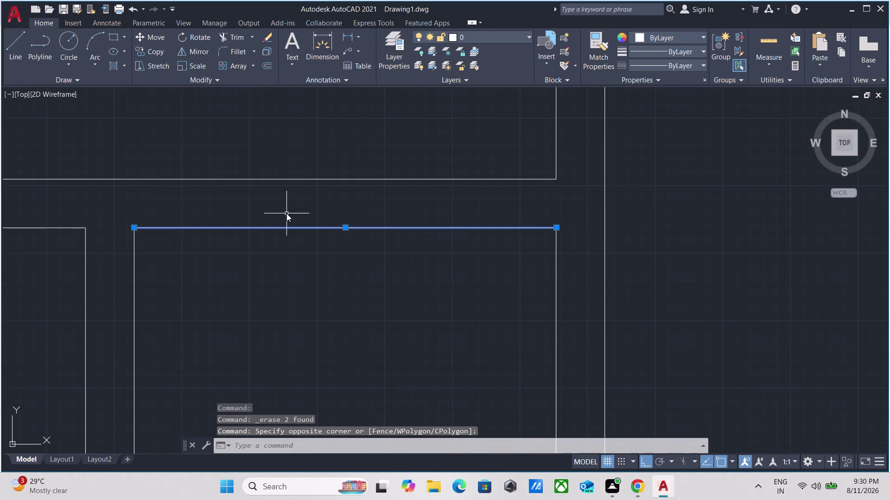
Offset the room's top wall line 5" inward.
key(BackSpace)
key(o)
key(Return)
click(316, 224)
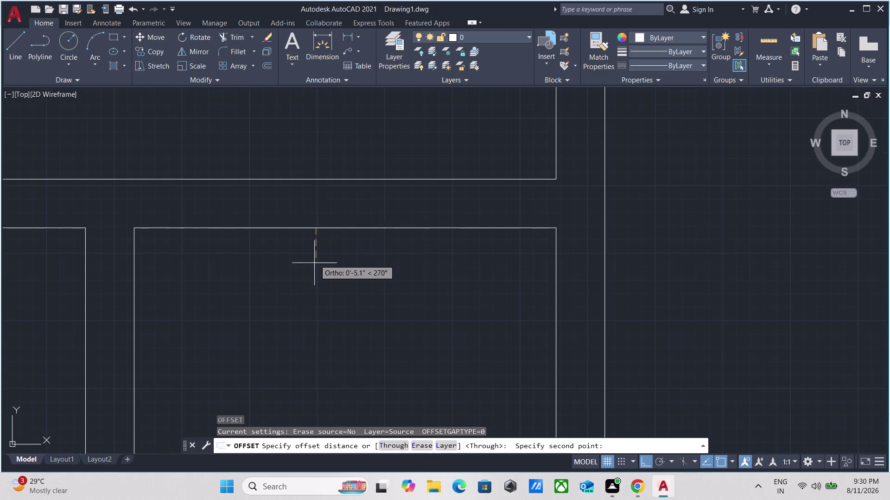
click(313, 266)
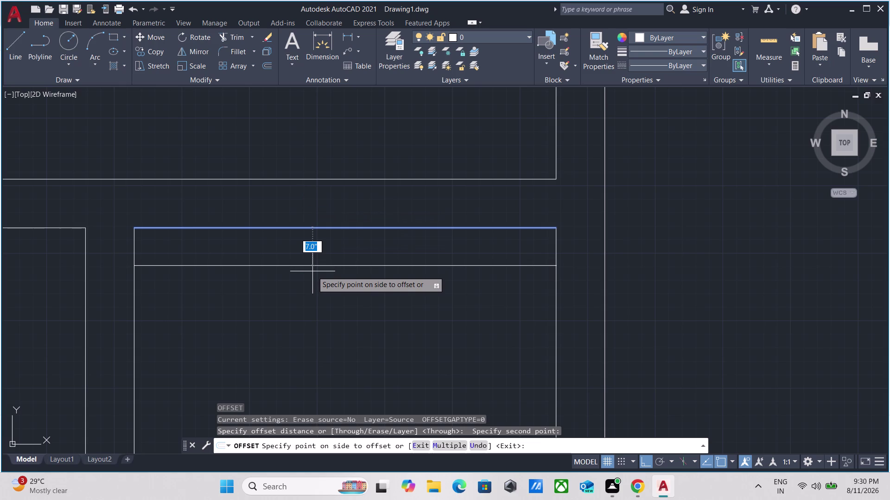
key(5)
key(Return)
Offset the bottom wall 5" inward, then measure the room height.
scroll(down, 3)
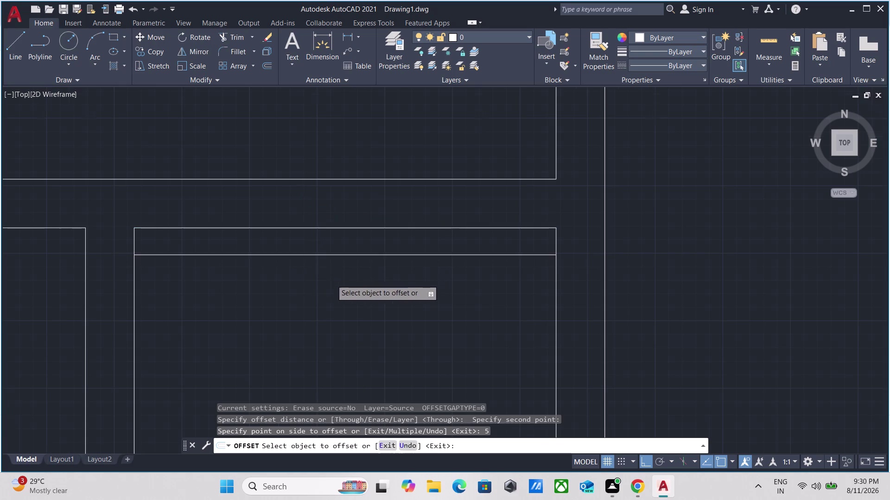
scroll(down, 3)
middle_drag(332, 280, 320, 143)
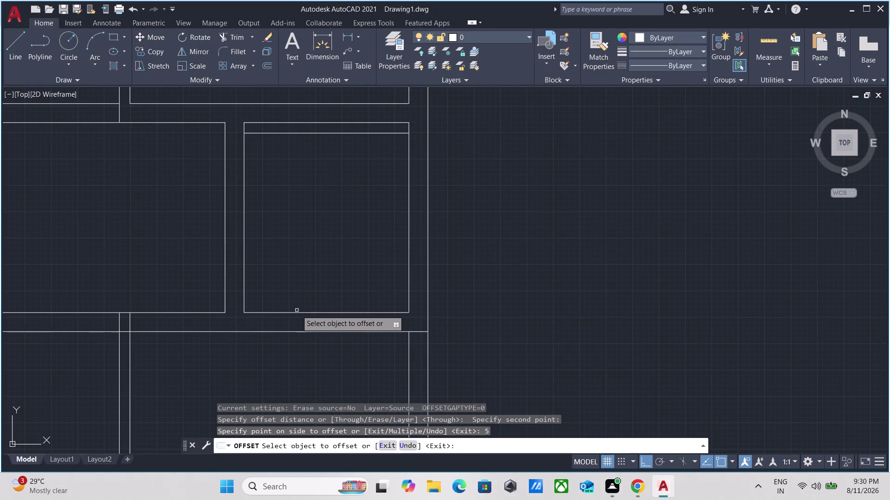
click(297, 313)
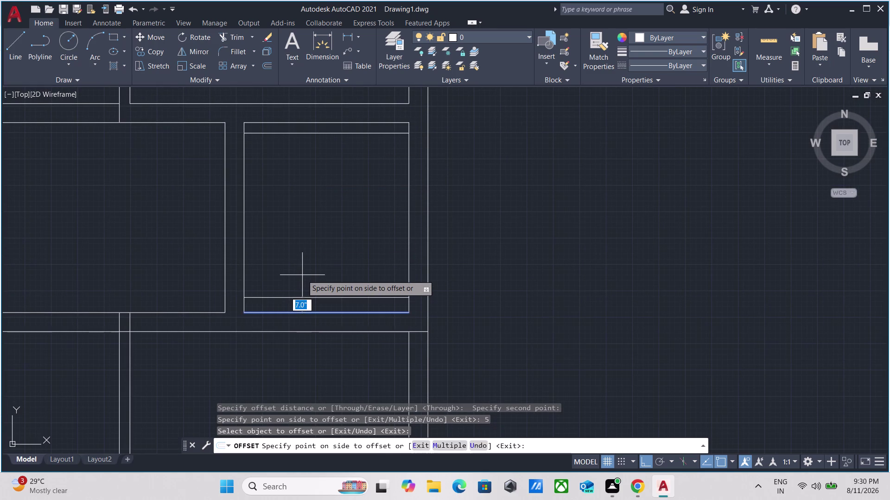
key(5)
key(Return)
key(Escape)
text(m)
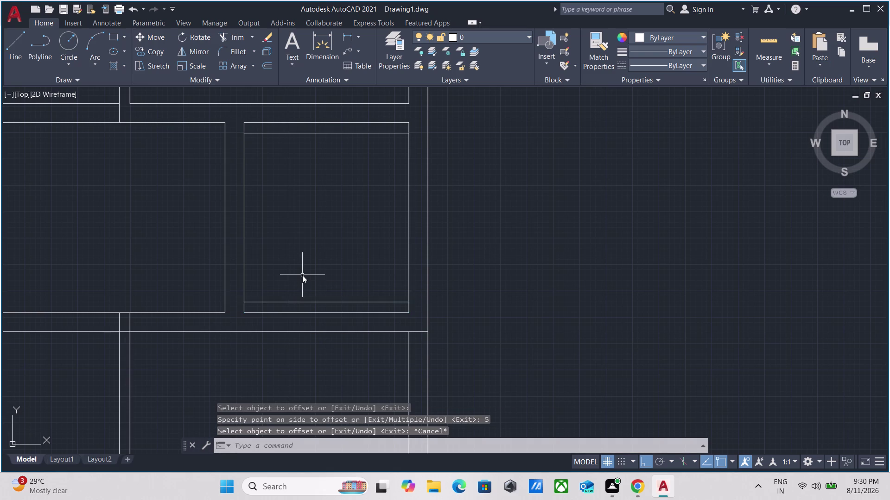
text(ea)
key(Return)
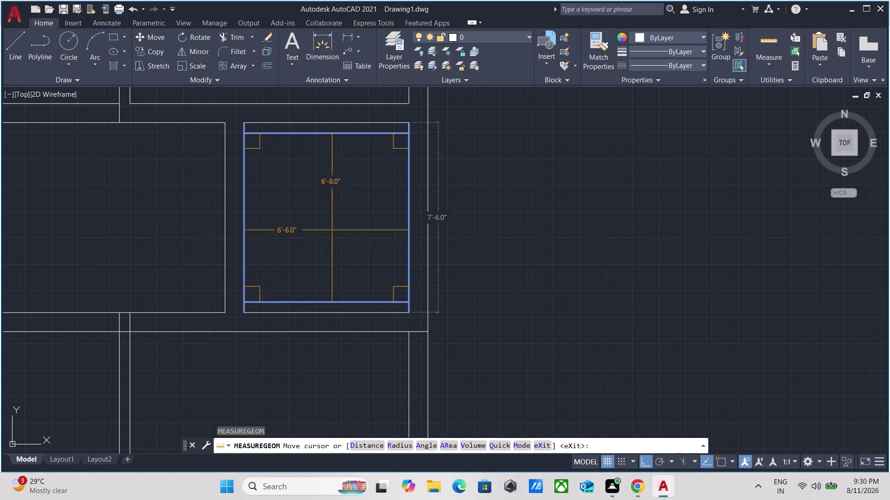
Exit measuring, then select and erase the top and bottom 5" inner lines.
middle_drag(338, 190, 338, 215)
scroll(up, 3)
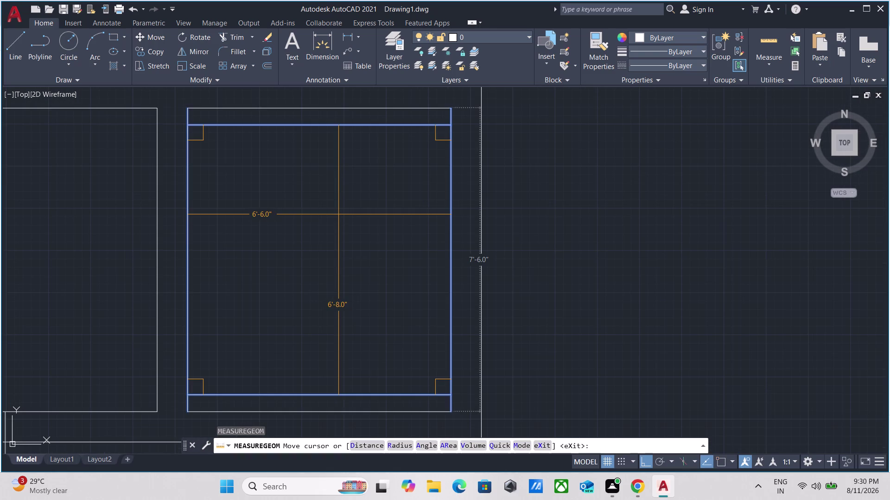
key(Escape)
scroll(up, 3)
click(347, 113)
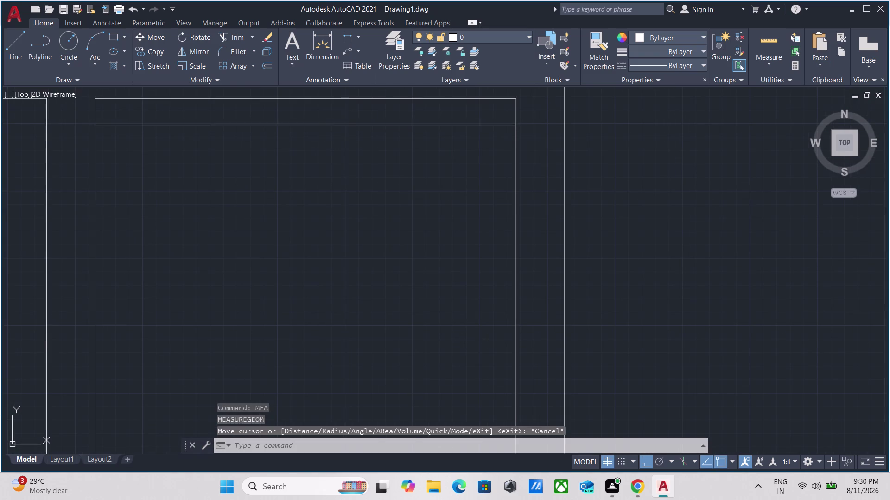
click(317, 146)
middle_drag(272, 324, 321, 210)
scroll(down, 3)
middle_drag(339, 353, 359, 278)
scroll(up, 3)
click(353, 360)
drag(317, 410, 317, 402)
right_click(340, 297)
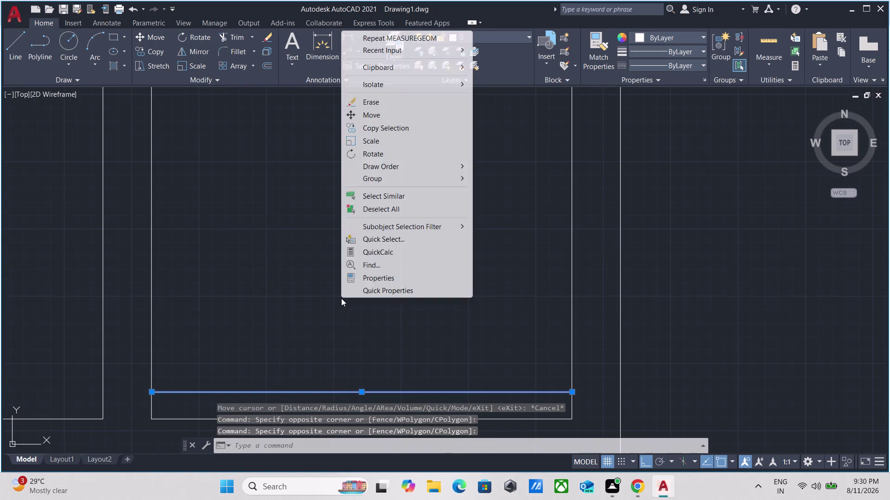
click(399, 96)
scroll(down, 3)
middle_drag(393, 112, 384, 305)
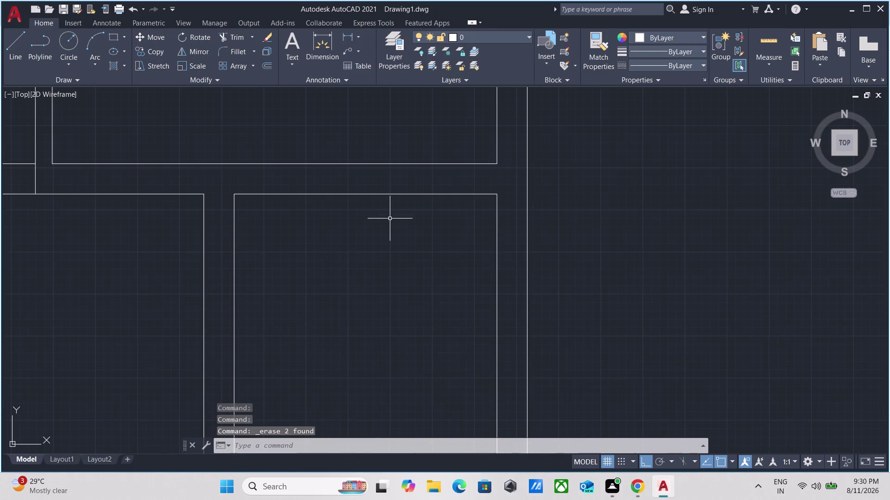
drag(392, 212, 391, 205)
click(382, 190)
Offset the small room's top wall 7" inward.
key(o)
key(Return)
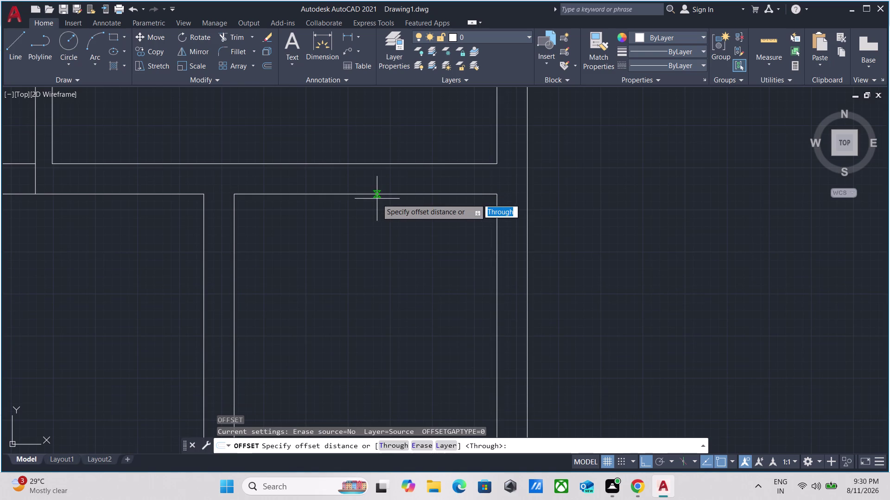
click(375, 195)
click(370, 221)
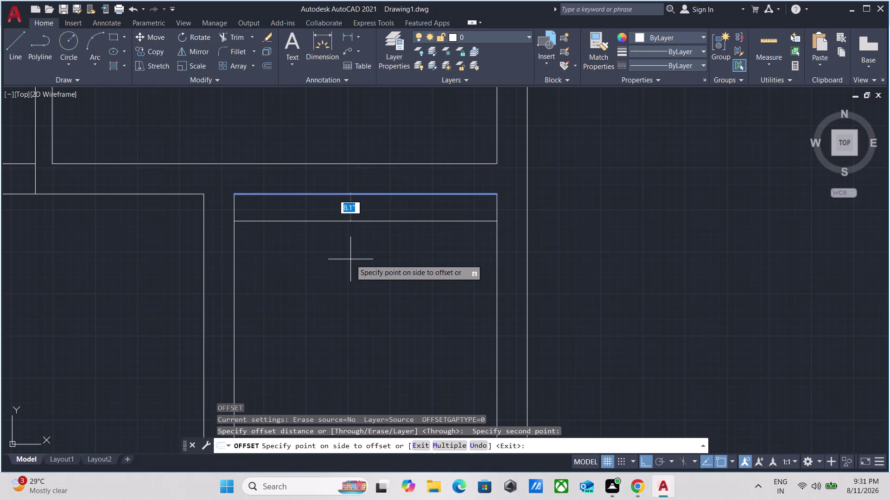
key(7)
key(shift+quotedbl)
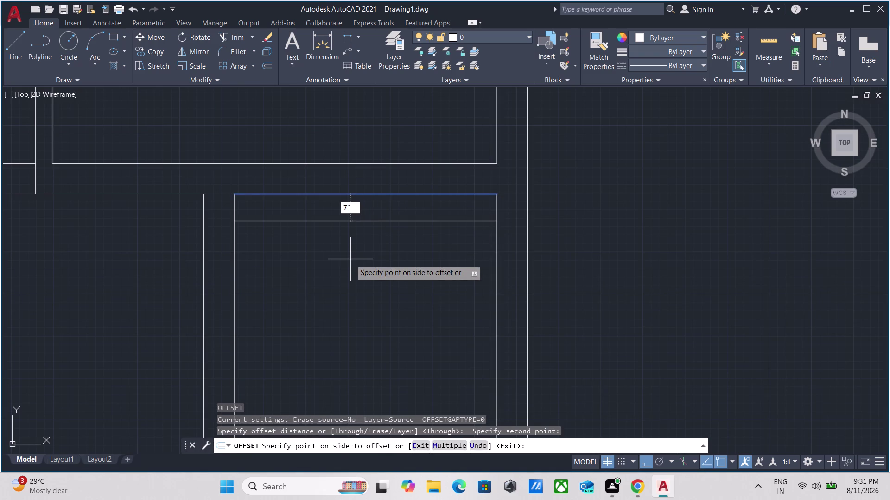
key(Return)
Offset the bottom wall 7" inward and finish offsetting.
scroll(down, 3)
middle_drag(350, 259, 378, 152)
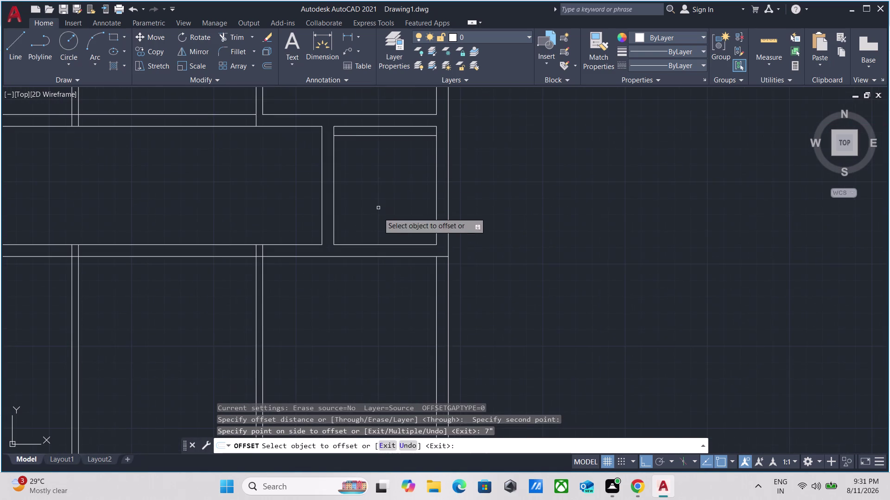
click(377, 244)
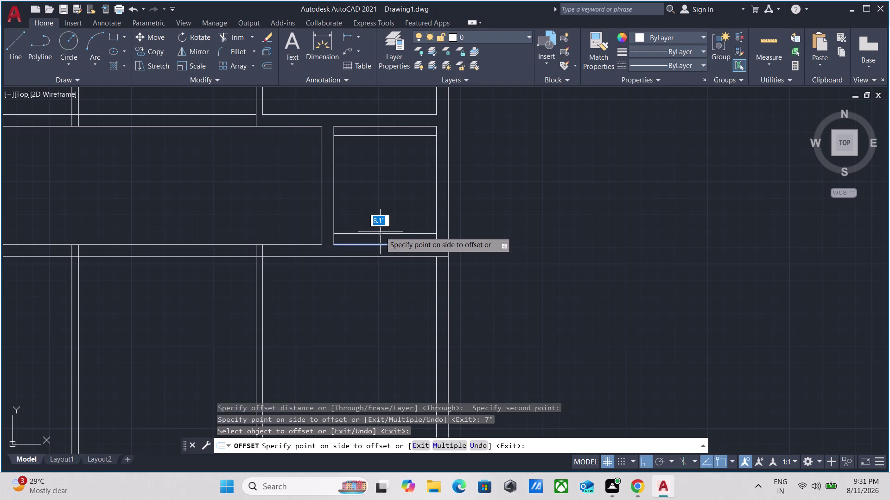
key(7)
key(shift+quotedbl)
key(Return)
scroll(up, 3)
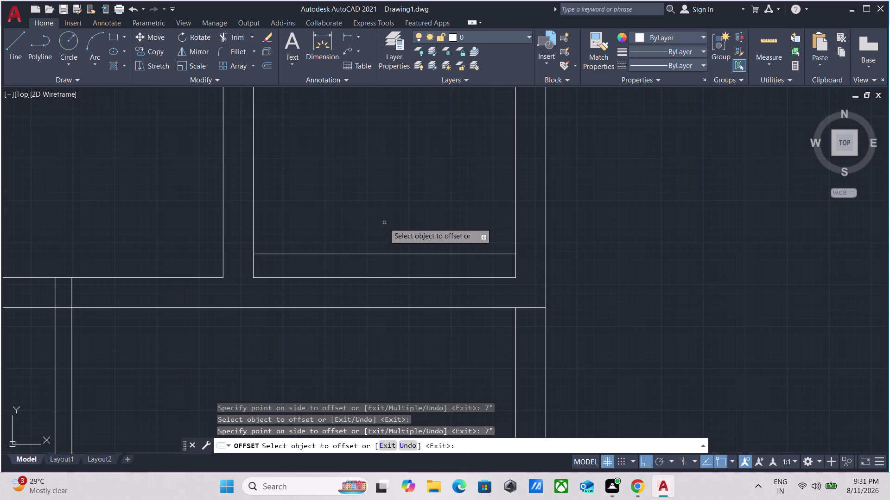
key(Escape)
Measure the small room with MEA, showing 6'-4" by 6'-6".
middle_drag(386, 222, 389, 254)
text(me)
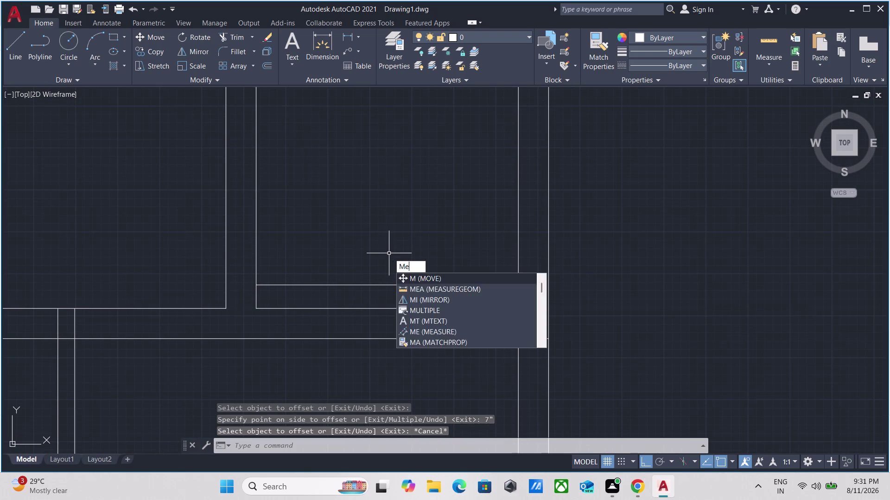
text(a)
key(Return)
scroll(down, 3)
middle_drag(406, 232, 410, 264)
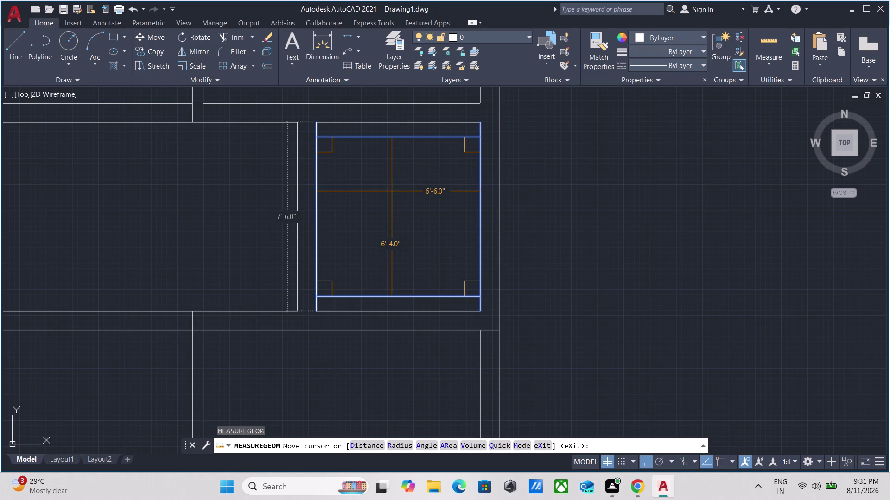
End the measurement and erase the top and bottom 7" offset walls.
key(Escape)
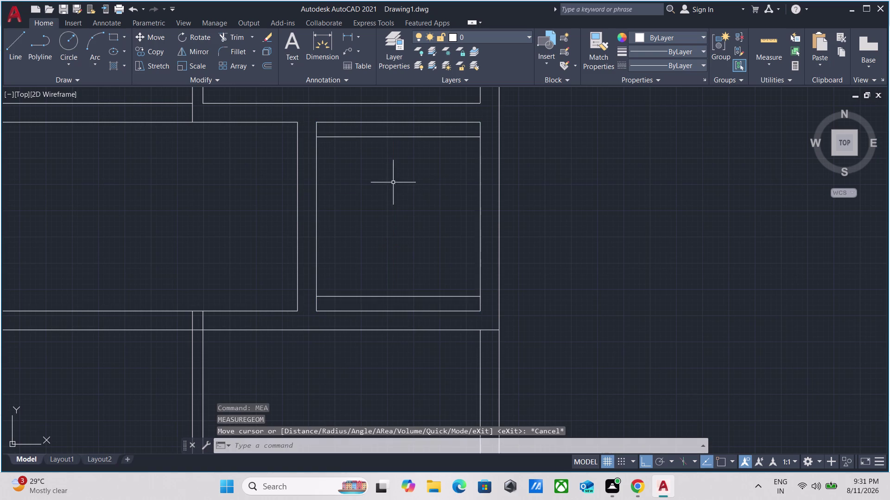
drag(398, 166, 396, 158)
click(381, 131)
click(424, 274)
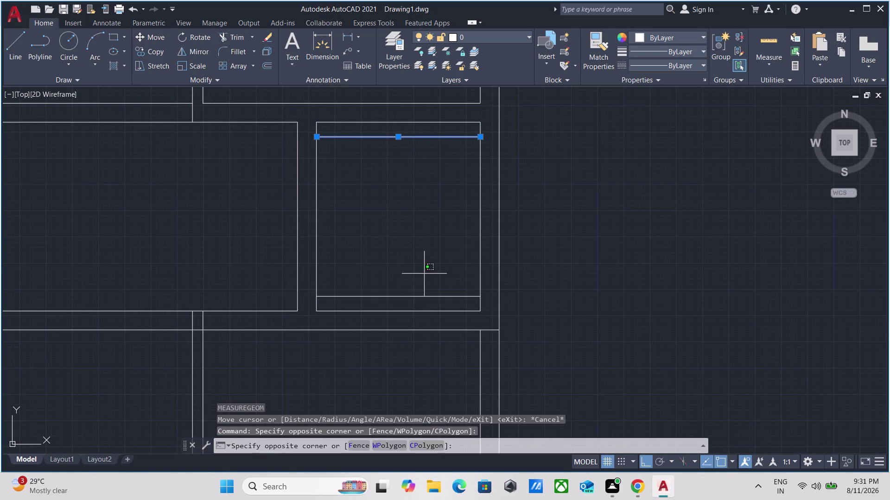
click(406, 298)
right_click(396, 181)
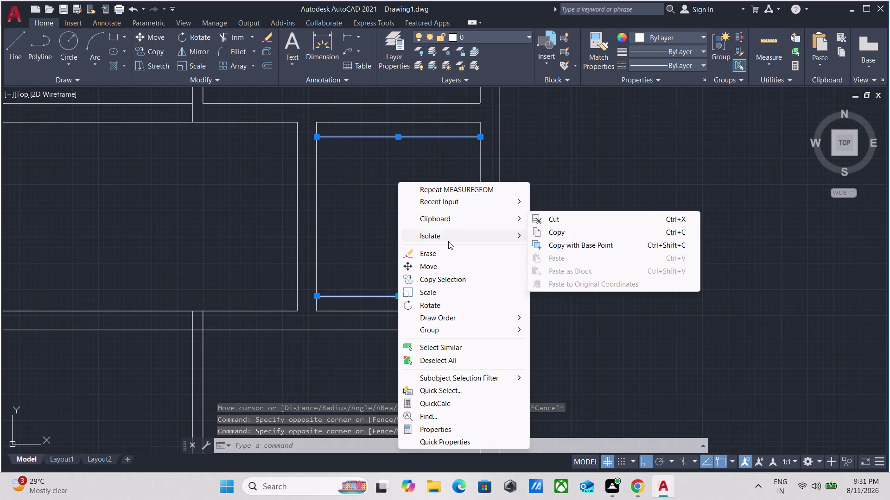
click(447, 255)
Zoom in on the small room's top wall and select it.
scroll(up, 3)
scroll(down, 3)
middle_drag(400, 139, 400, 143)
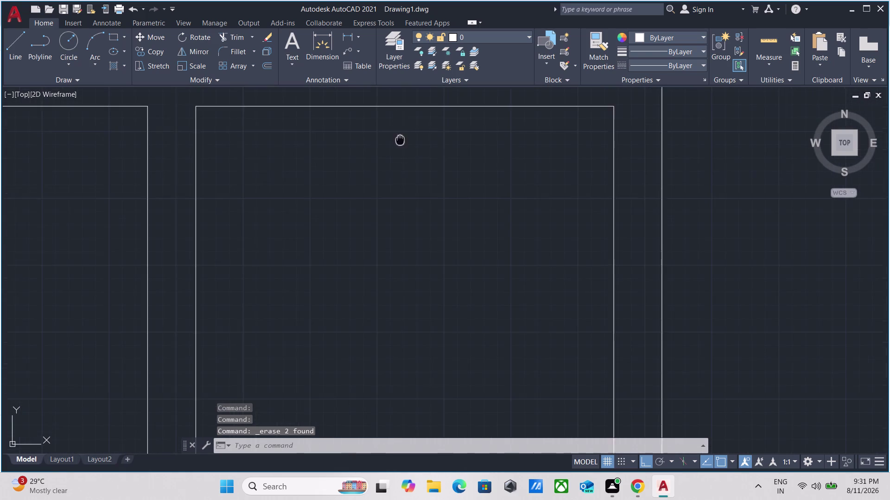
middle_drag(400, 142, 391, 185)
drag(399, 175, 401, 169)
click(372, 144)
Offset the small room's top wall 3" inward.
key(o)
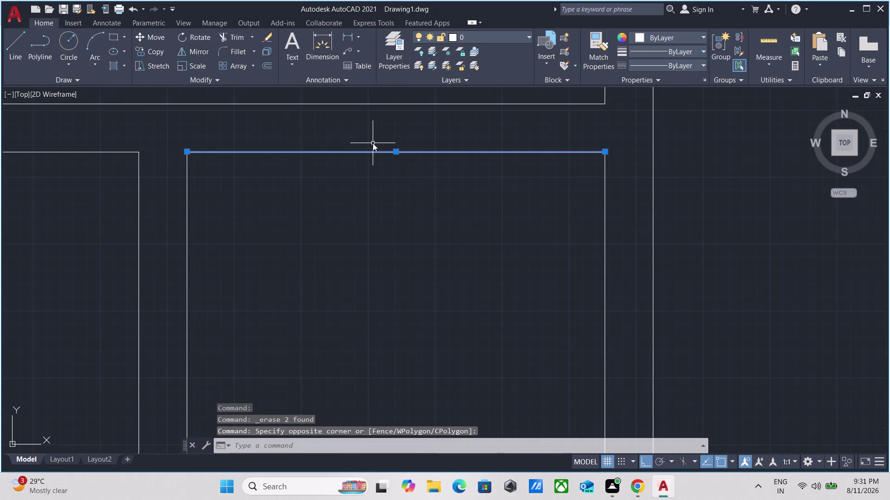
key(Return)
click(380, 150)
click(380, 182)
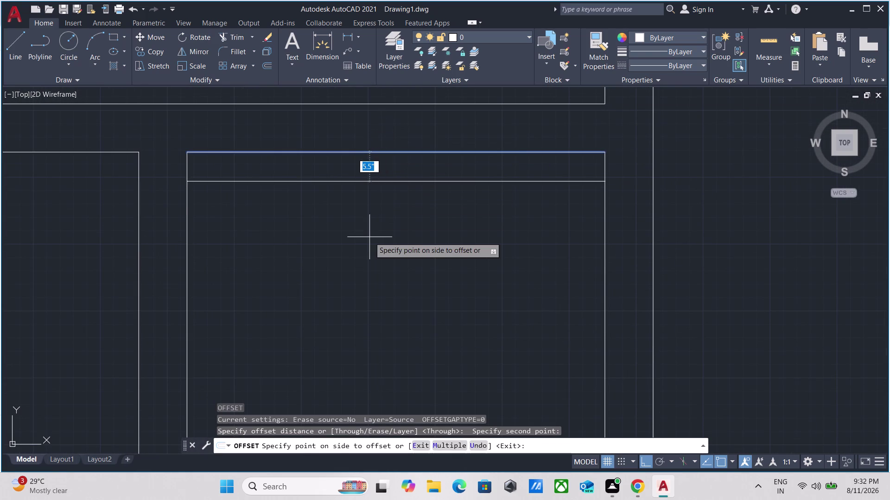
key(3)
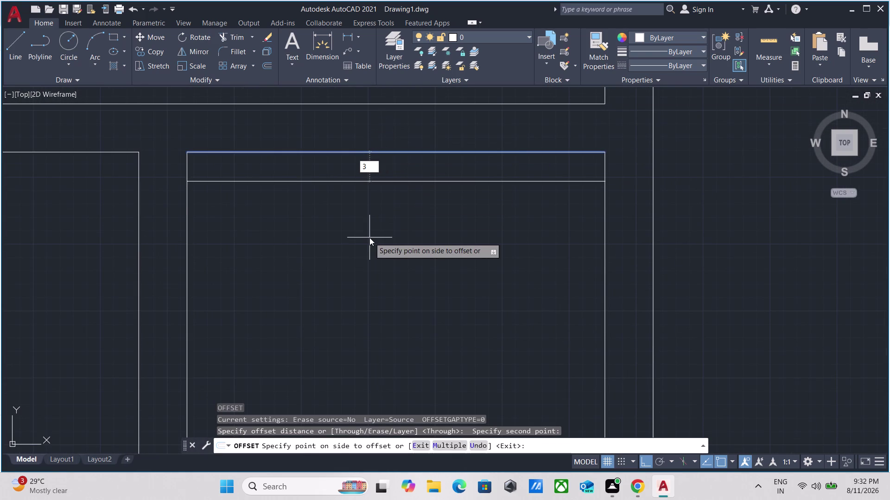
key(shift+quotedbl)
key(Return)
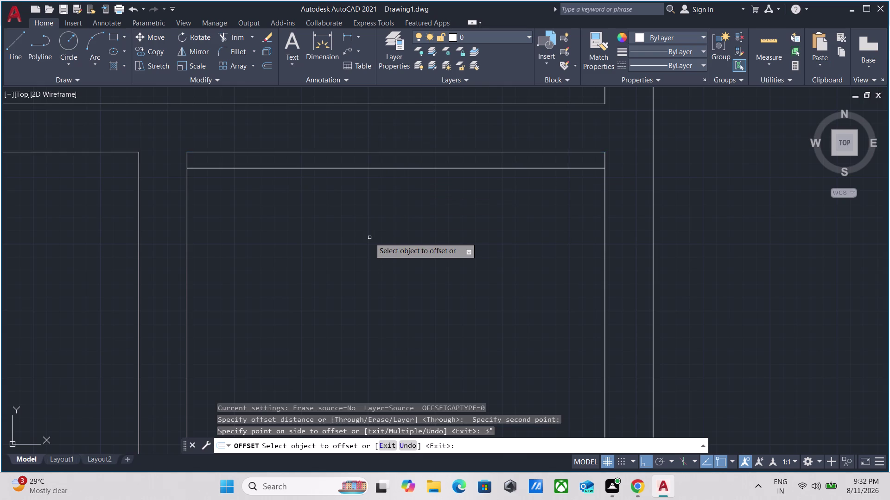
Offset the bottom wall 3" inward and finish offsetting.
scroll(down, 3)
middle_drag(369, 253, 386, 172)
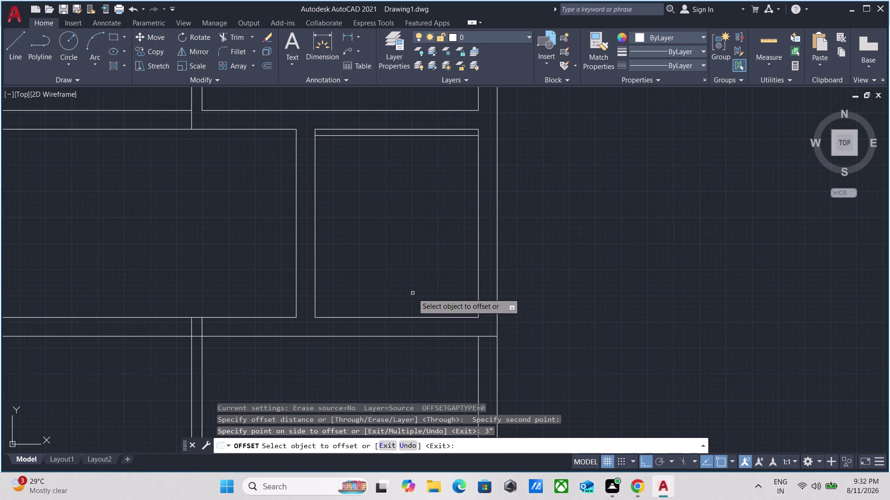
click(409, 317)
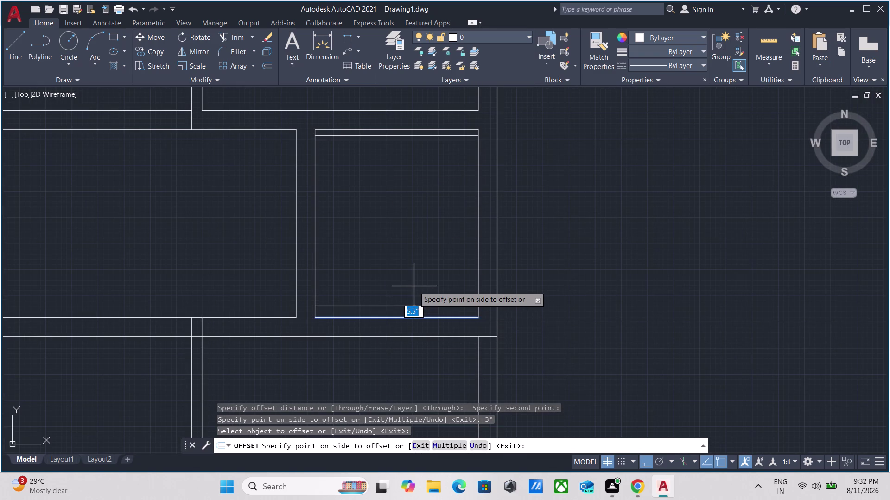
key(3)
key(shift+quotedbl)
key(Return)
key(Escape)
Start MEA to check the 7' by 6'-6" room size.
text(m)
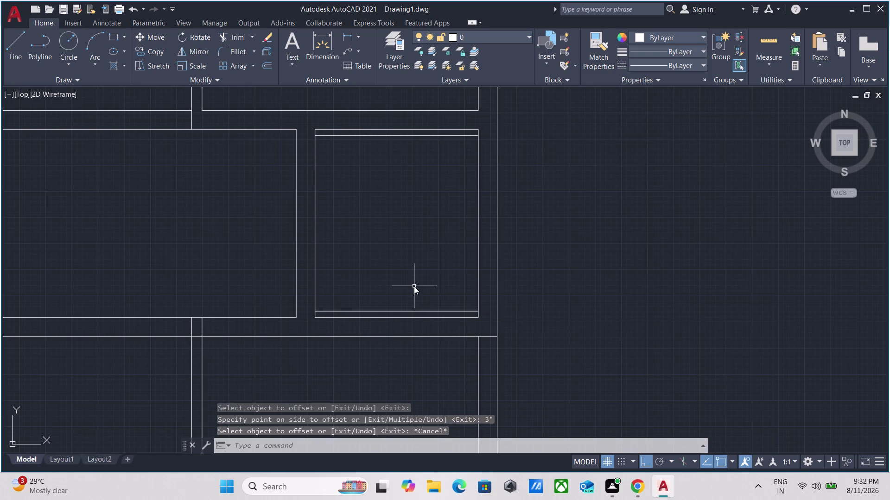
text(ea)
key(Return)
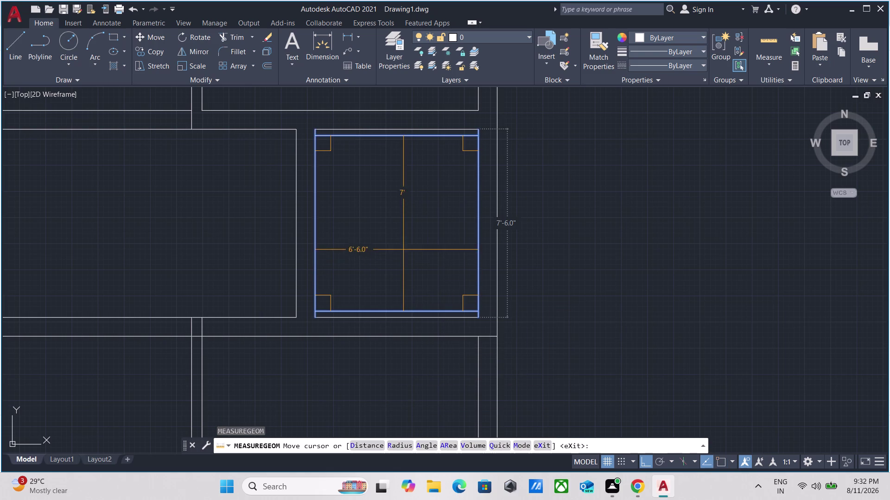
End the measurement and erase the small room's top and bottom 3-inch offset walls.
key(Escape)
scroll(up, 3)
scroll(down, 3)
middle_drag(402, 307, 419, 283)
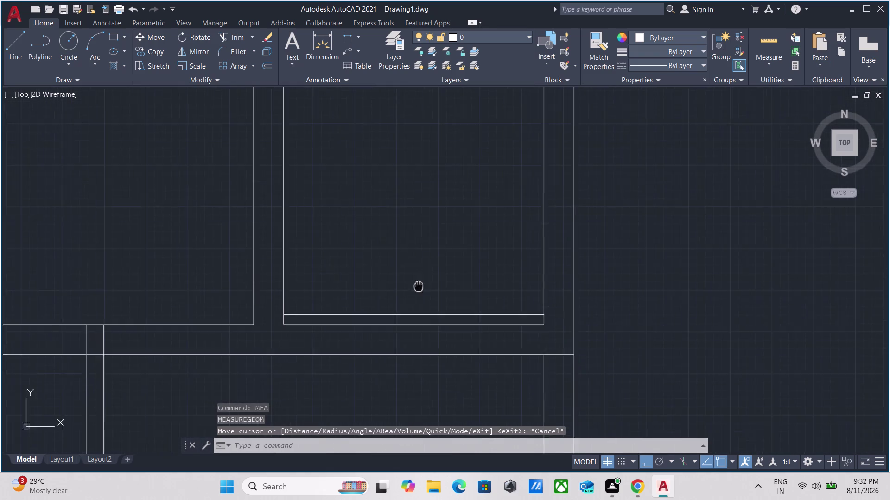
middle_drag(420, 283, 420, 281)
click(421, 313)
click(411, 289)
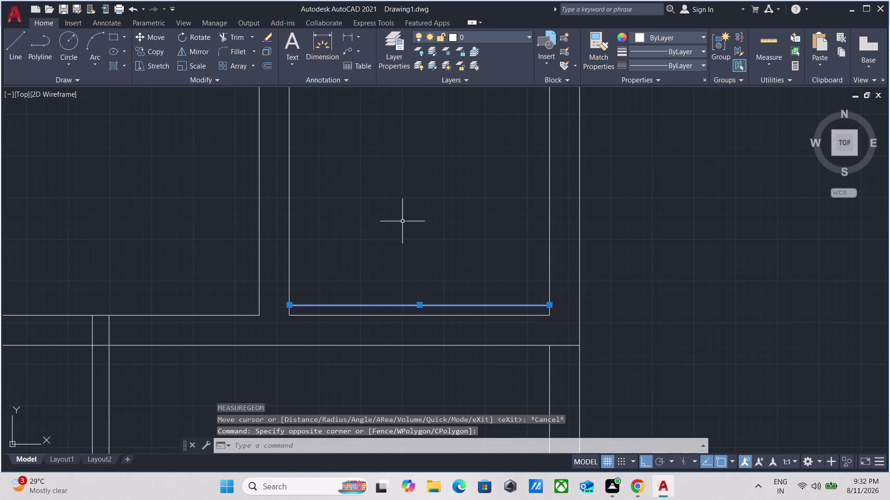
middle_drag(402, 219, 407, 411)
drag(431, 224, 426, 220)
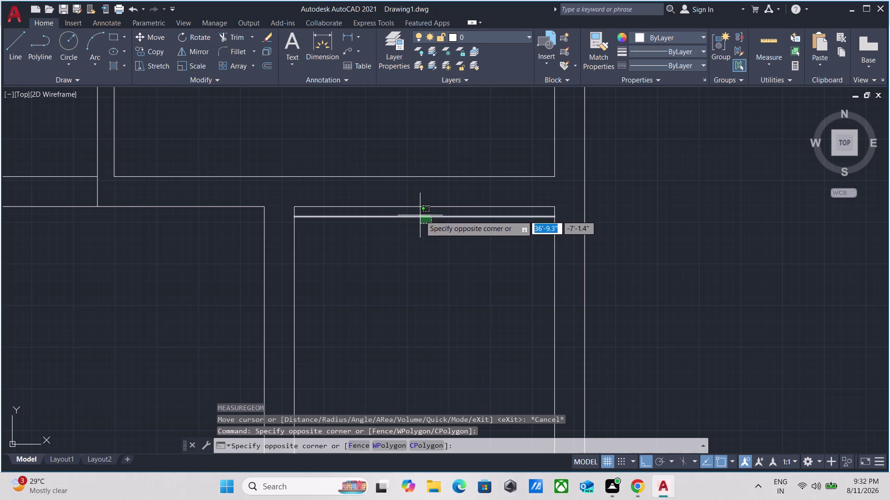
click(420, 216)
right_click(420, 215)
click(460, 275)
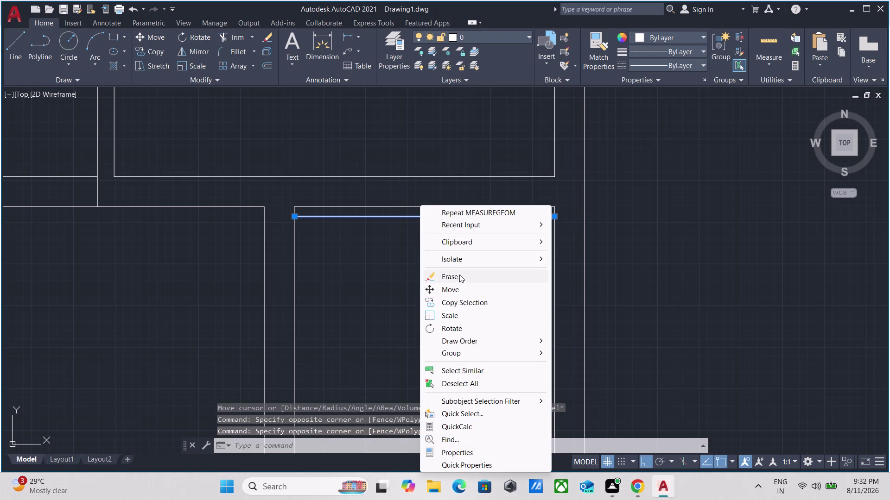
Select the small room's top wall and start the OFFSET command.
scroll(up, 3)
middle_drag(430, 218, 432, 283)
click(430, 204)
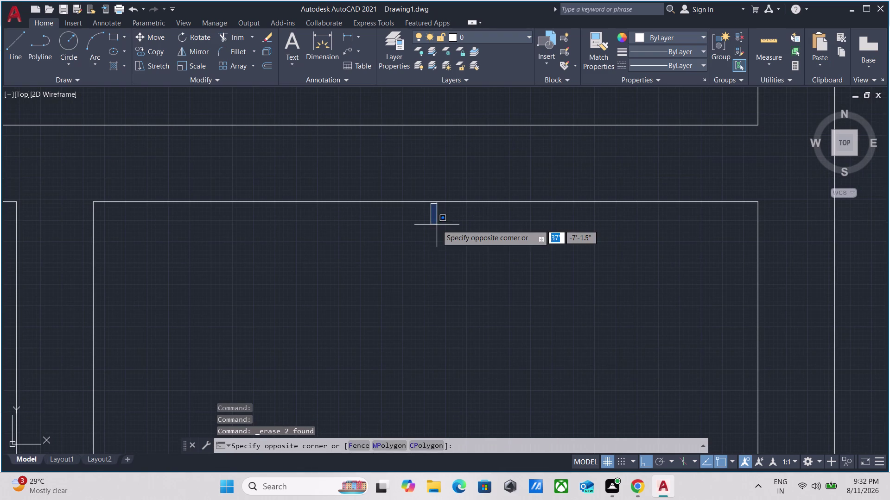
click(410, 185)
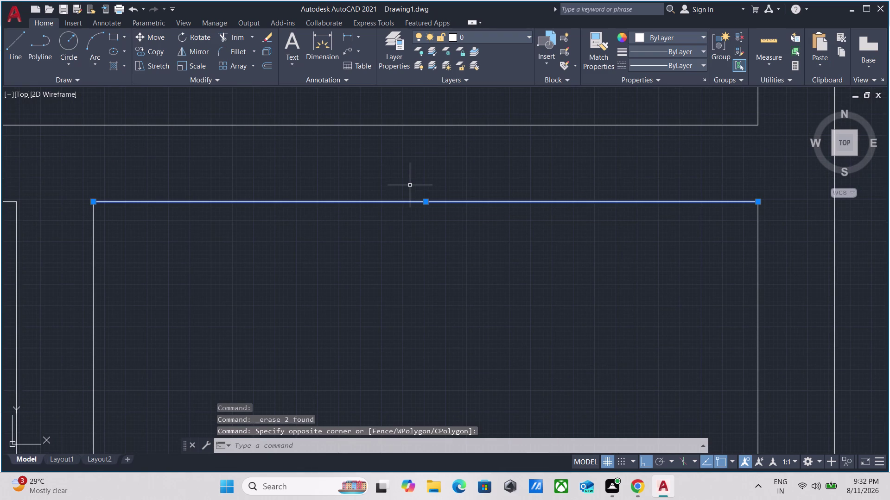
key(o)
key(Return)
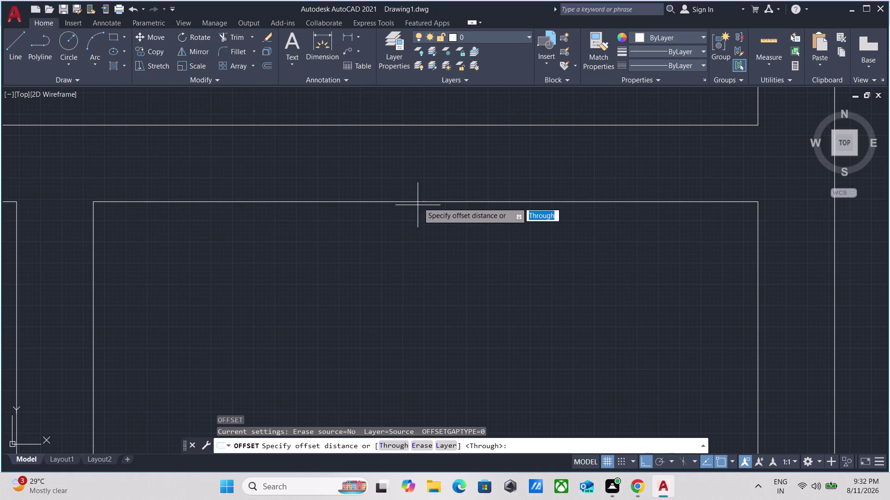
Set a 9" offset distance and pick the small room's top wall to offset.
click(418, 197)
click(424, 256)
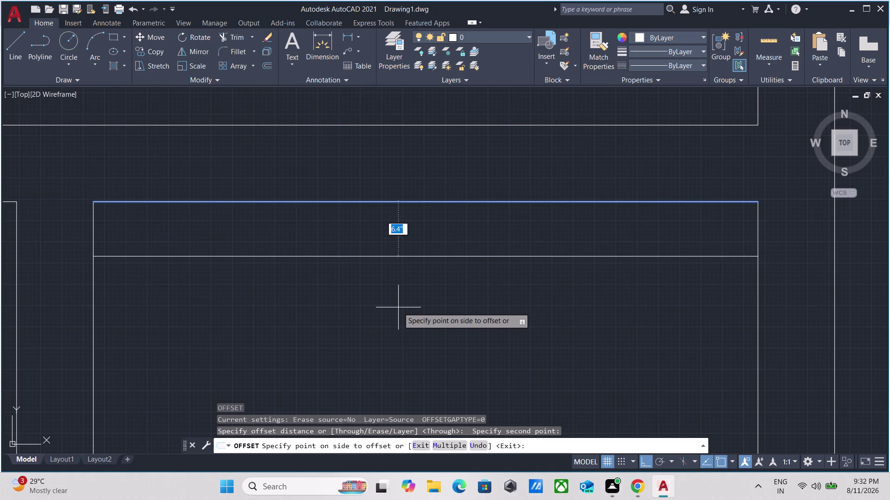
key(9)
key(apostrophe)
key(Return)
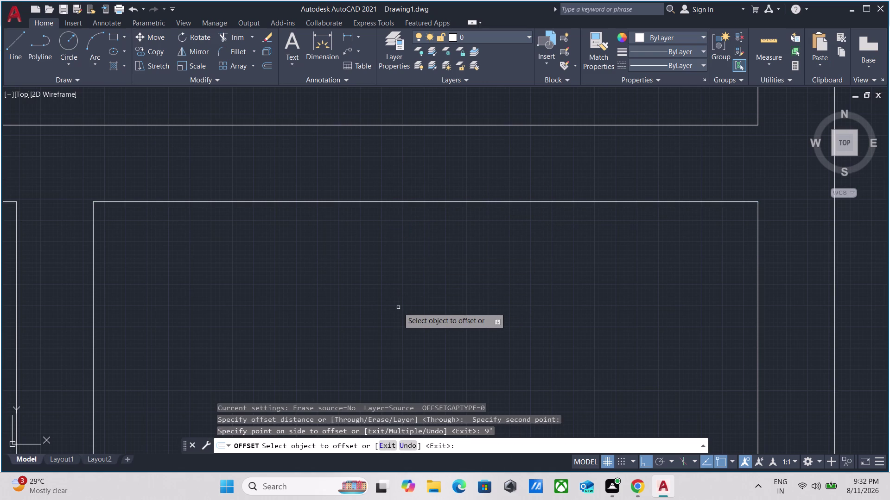
scroll(up, 3)
scroll(down, 3)
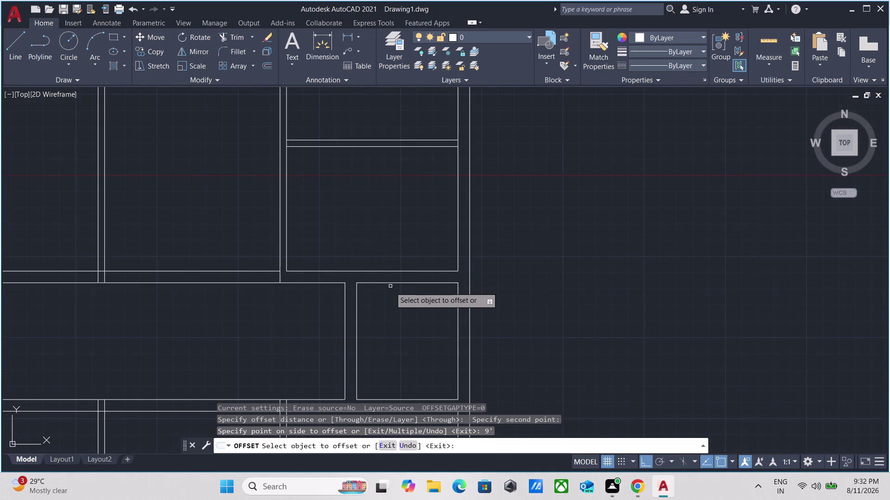
click(396, 284)
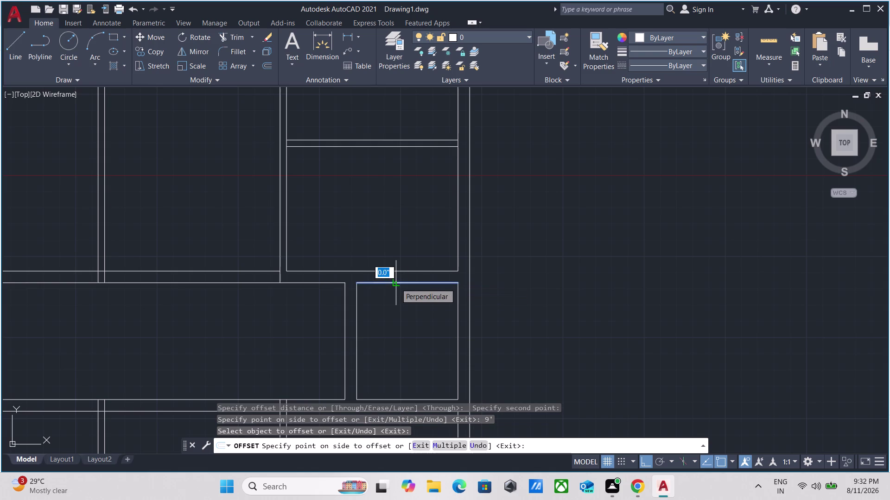